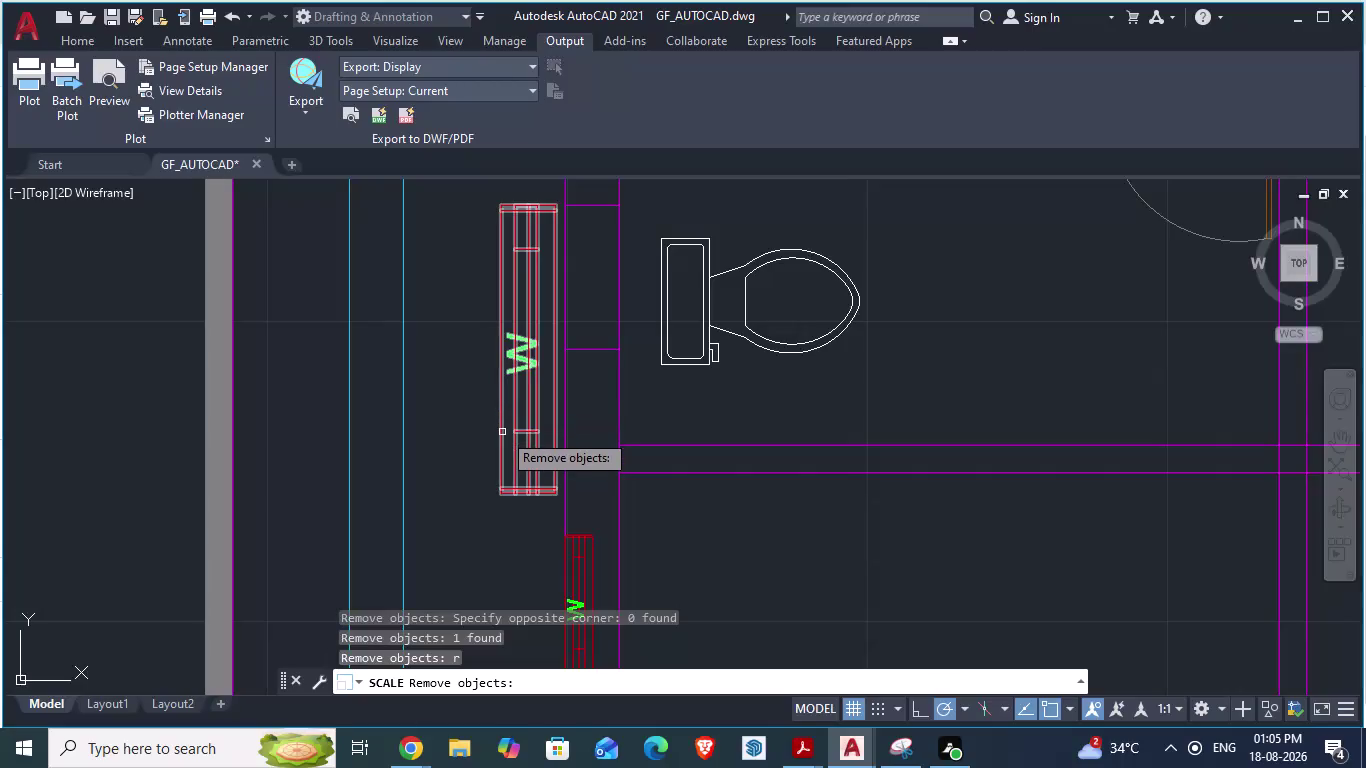
Select the window block and start SCALE, then cancel it.
scroll(down, 3)
scroll(up, 3)
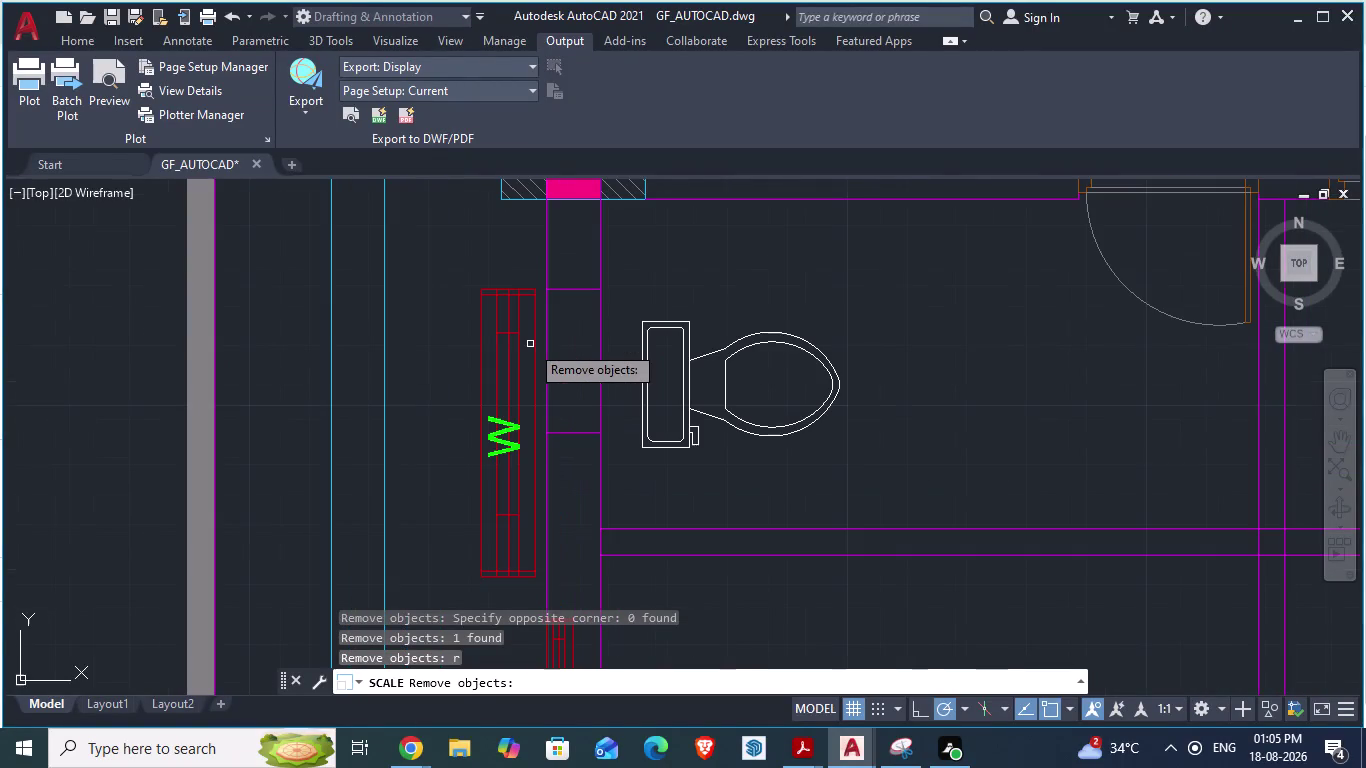
key(Escape)
click(509, 380)
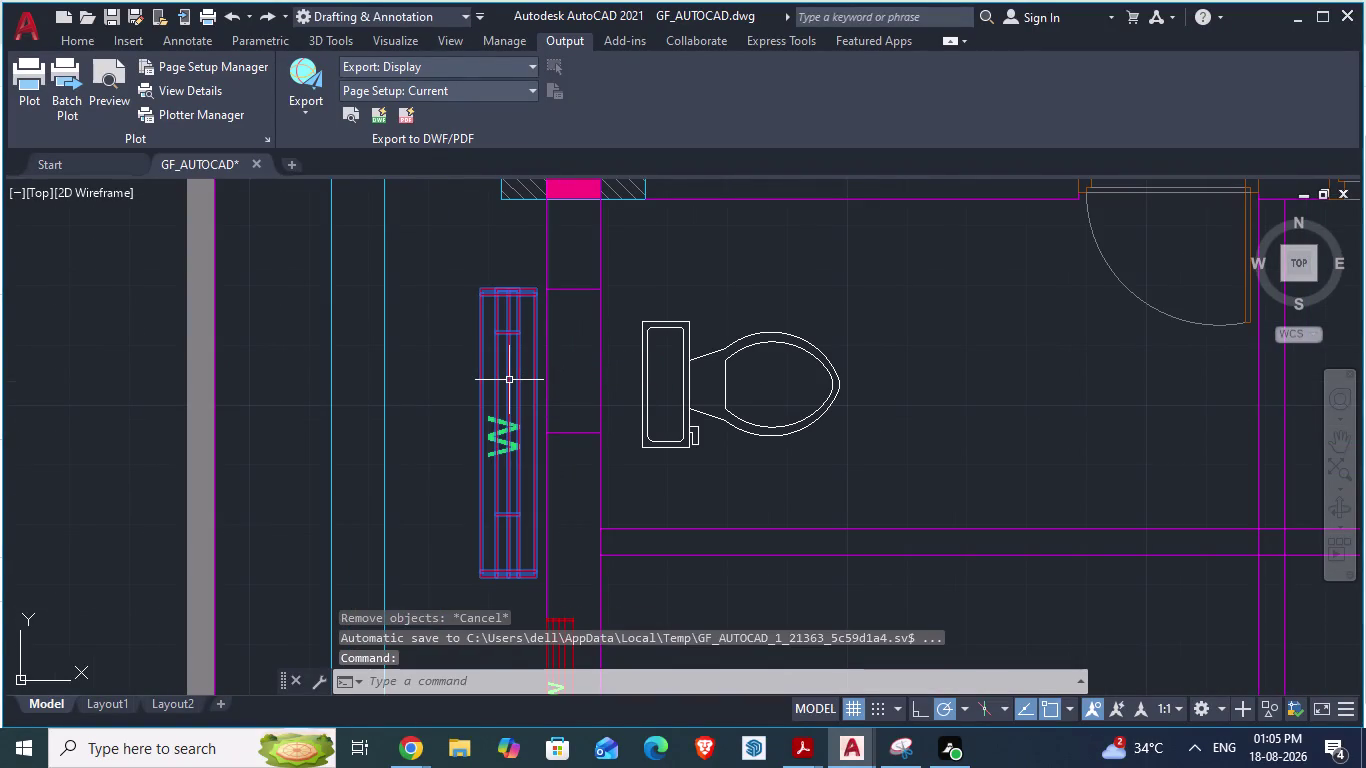
text(sca)
key(Return)
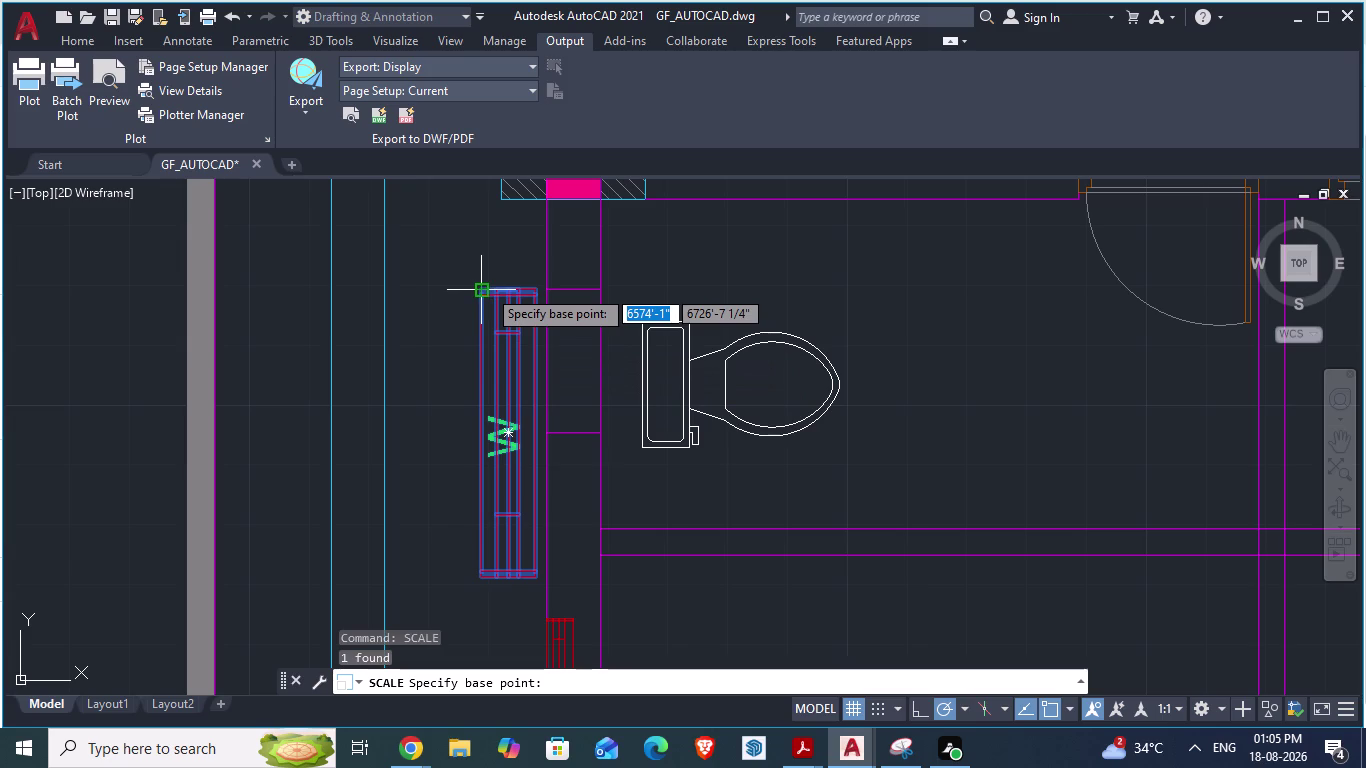
scroll(up, 3)
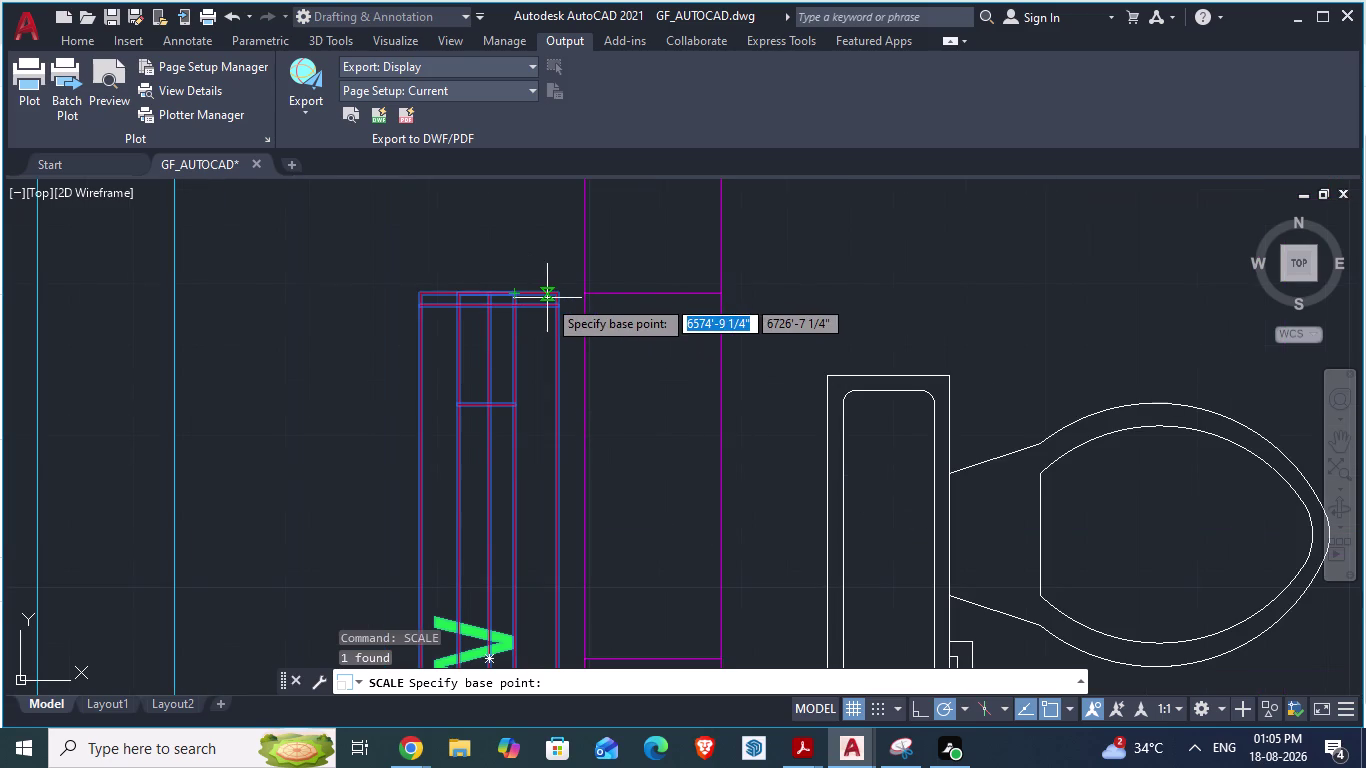
key(Escape)
Start MOVE and select the window block, then cancel the move.
key(m)
key(Return)
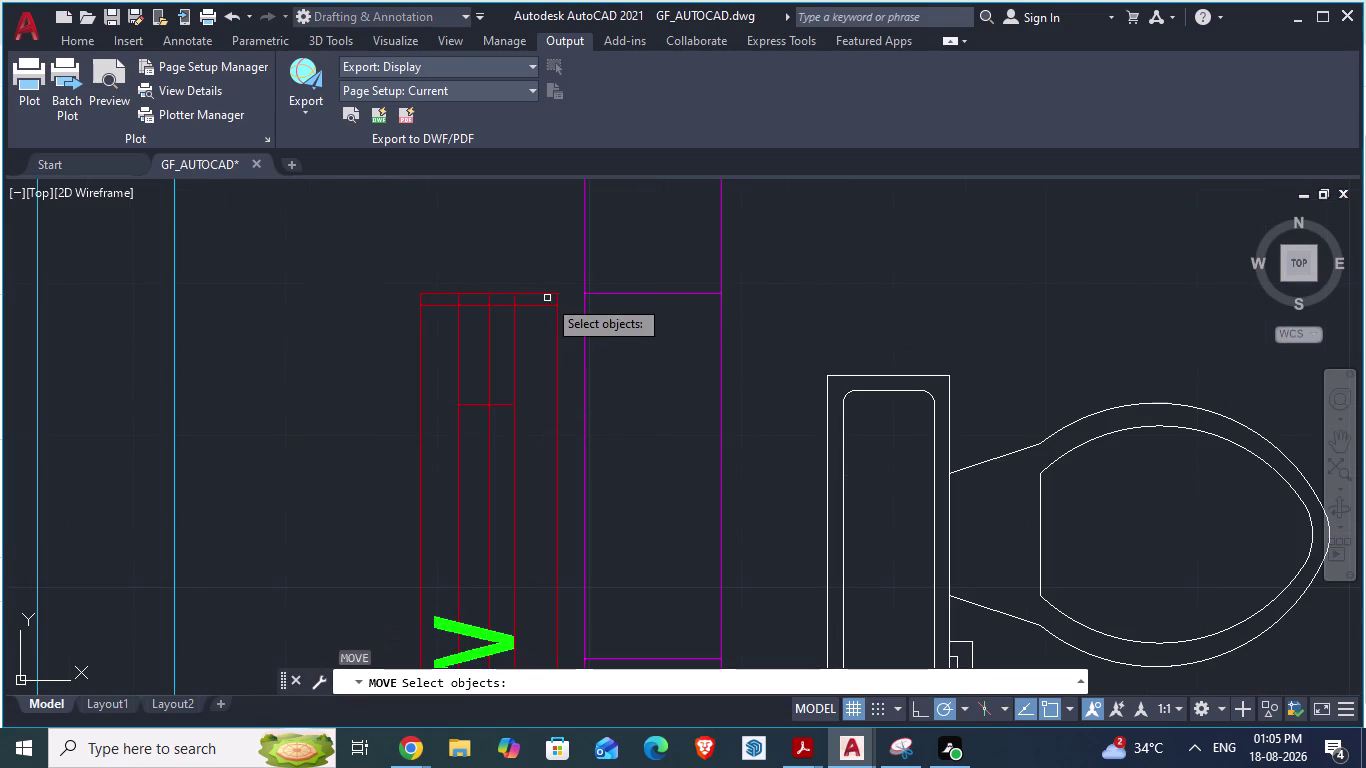
drag(558, 293, 586, 300)
key(Escape)
key(Escape)
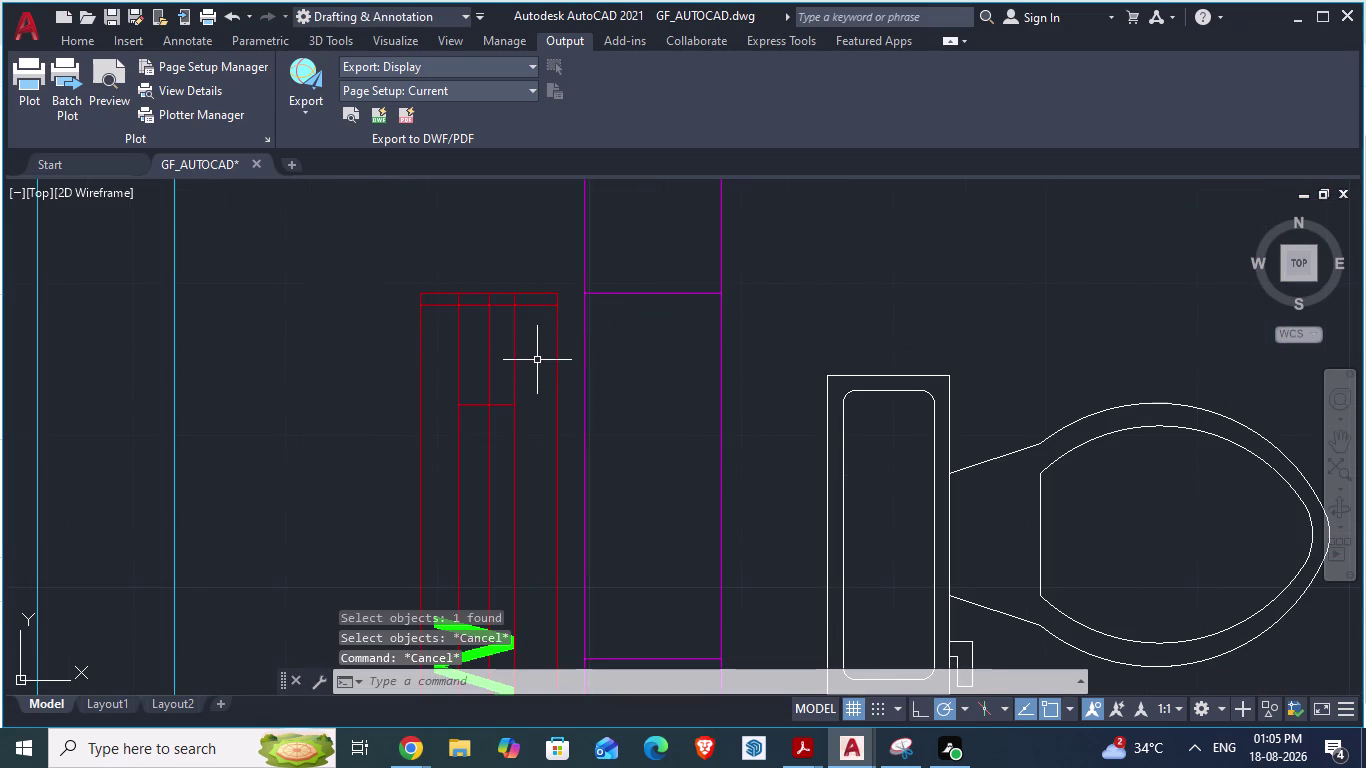
Window-select the window block and move it from its top corner along the wall.
key(m)
key(Return)
click(471, 298)
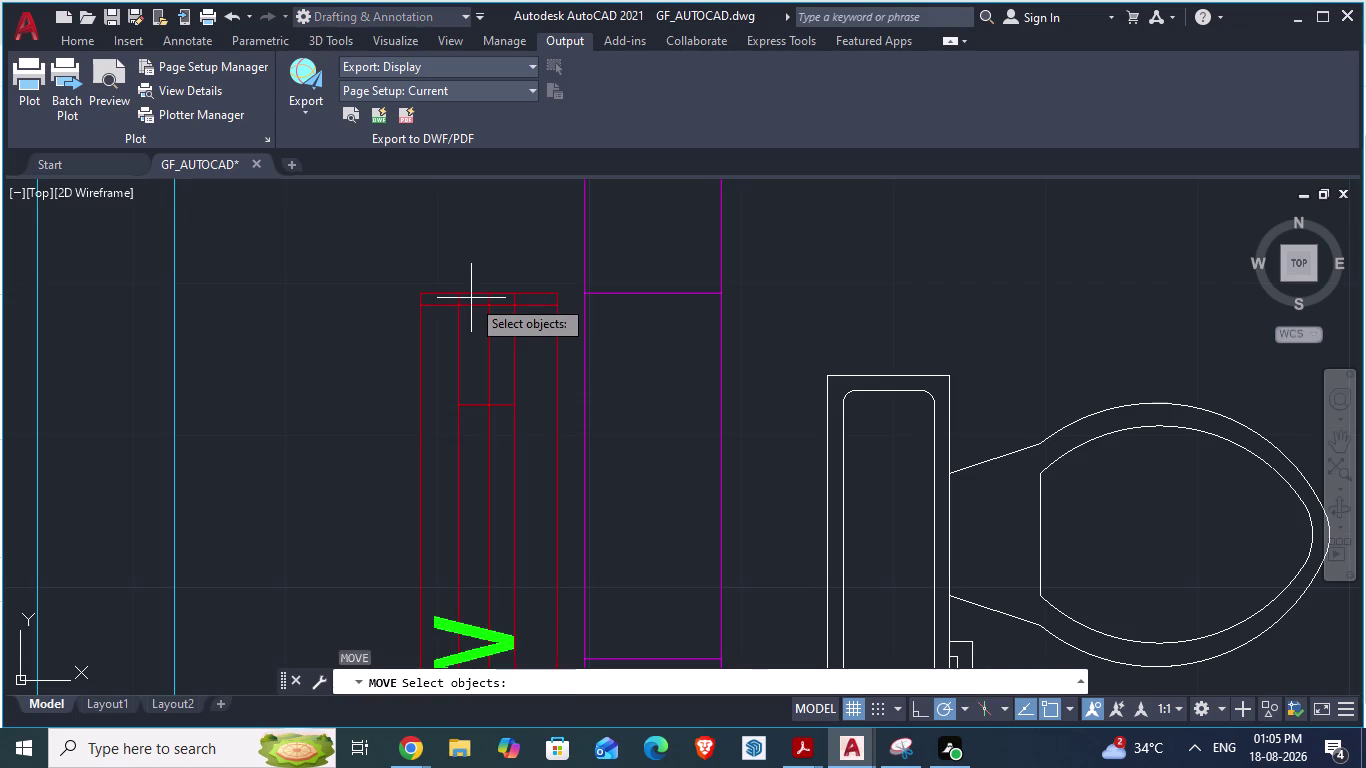
click(446, 292)
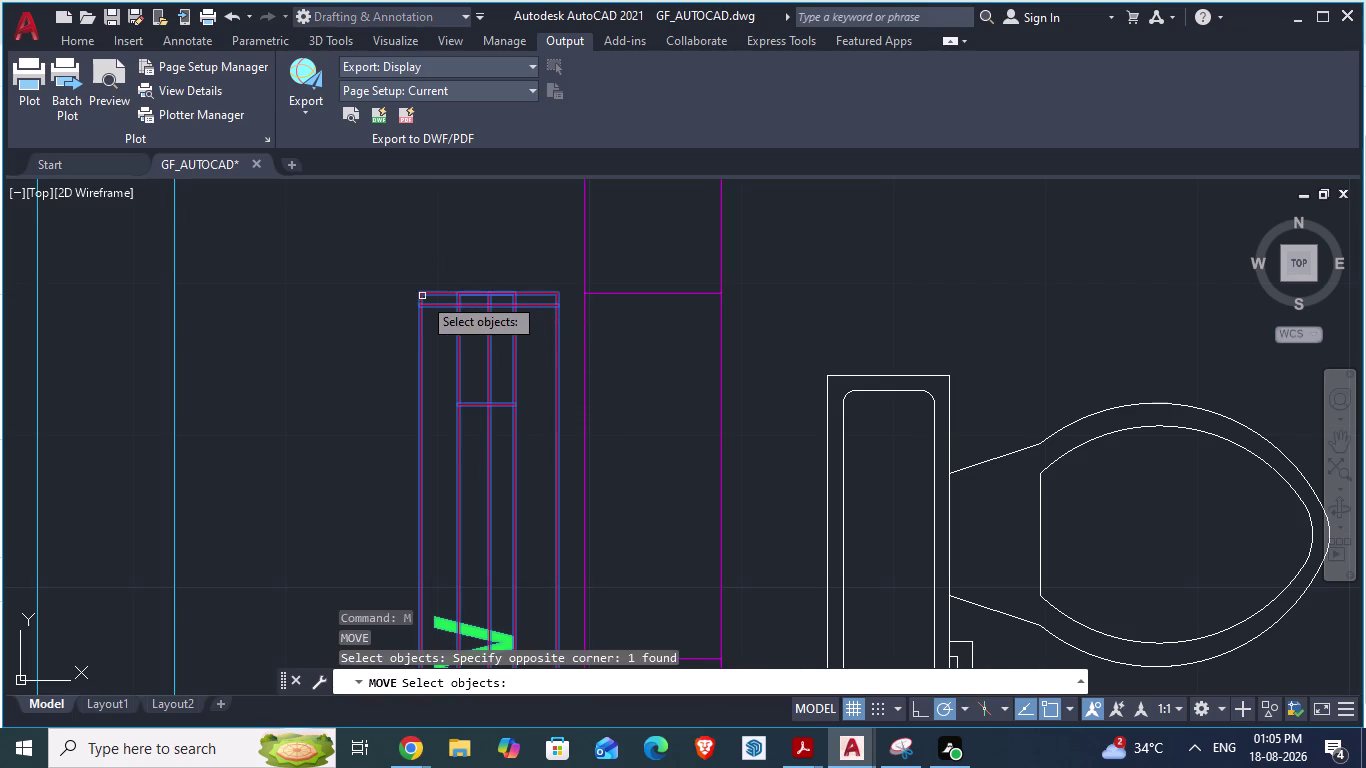
key(Return)
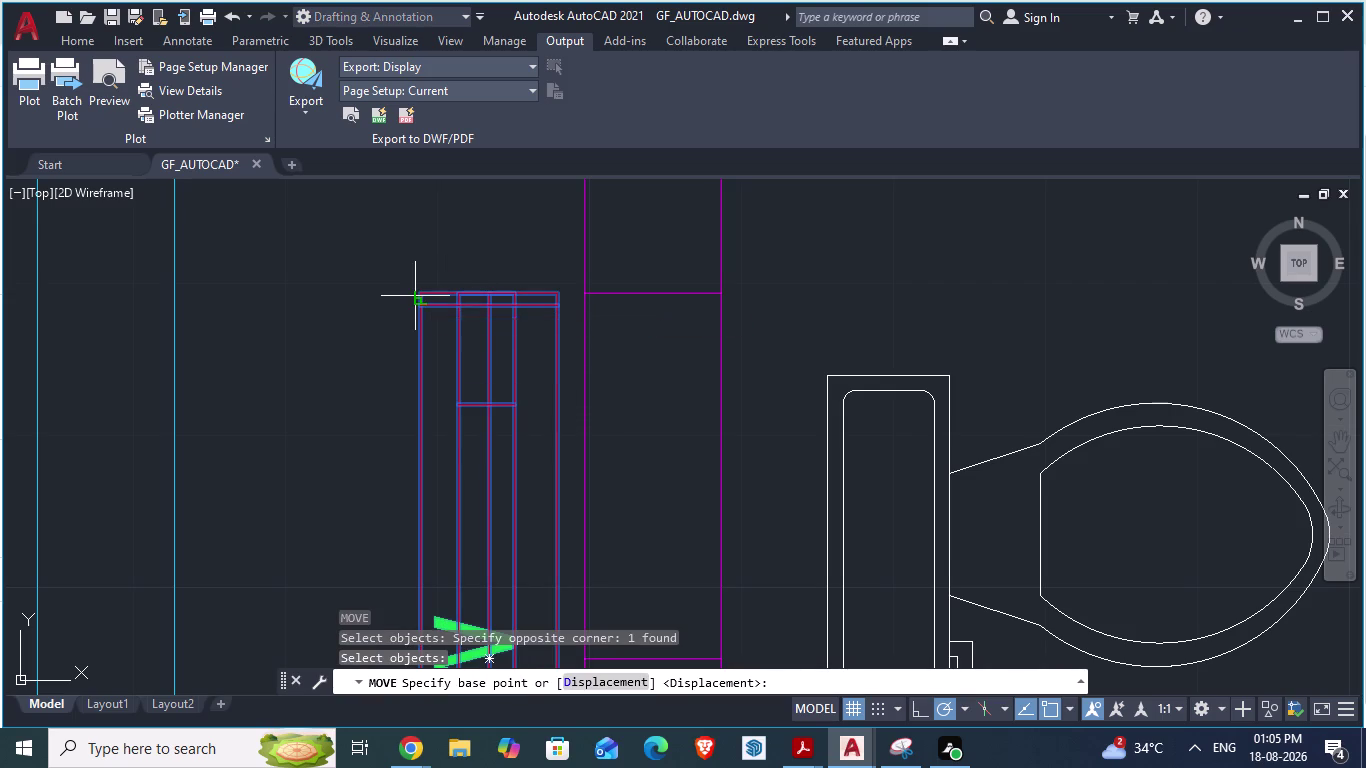
drag(415, 296, 584, 297)
drag(559, 294, 582, 299)
click(582, 299)
scroll(down, 3)
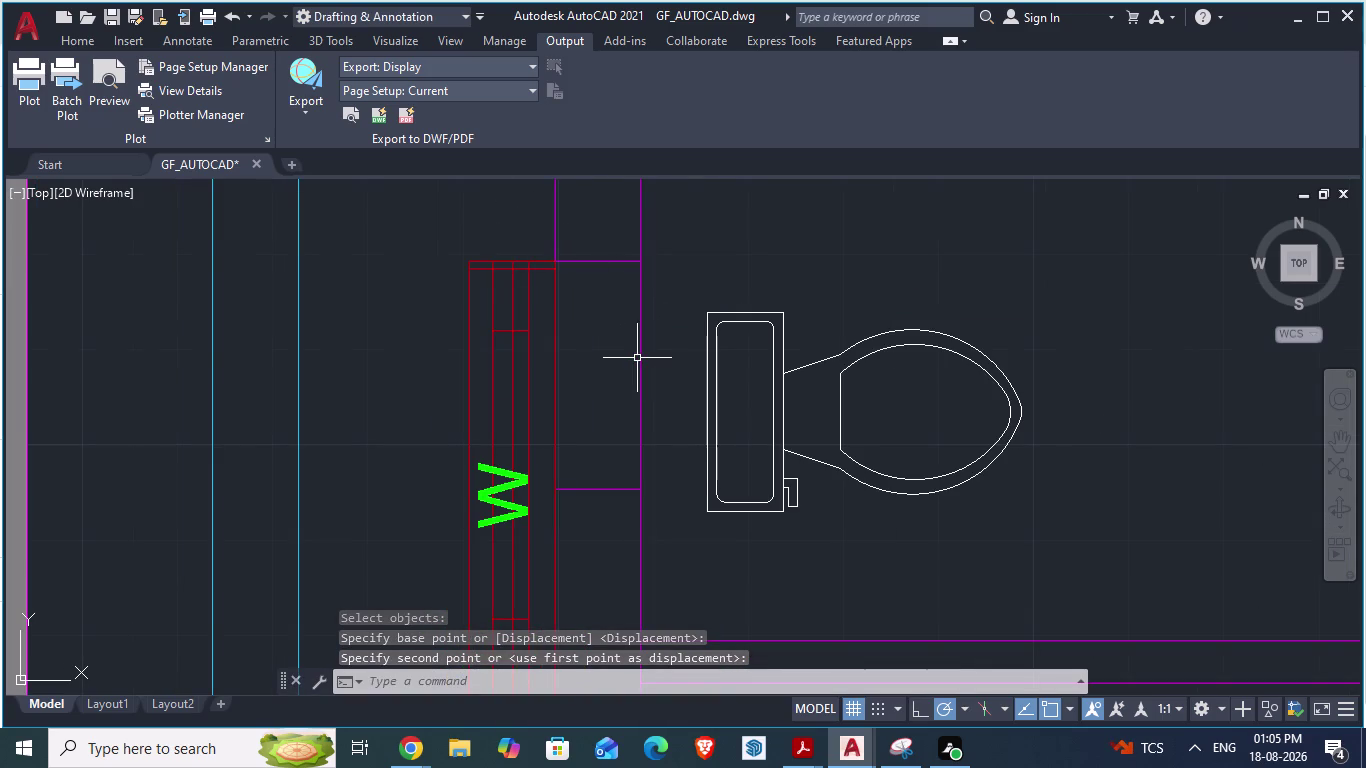
Move the window block again from its top corner along the wall, then reselect it.
click(494, 264)
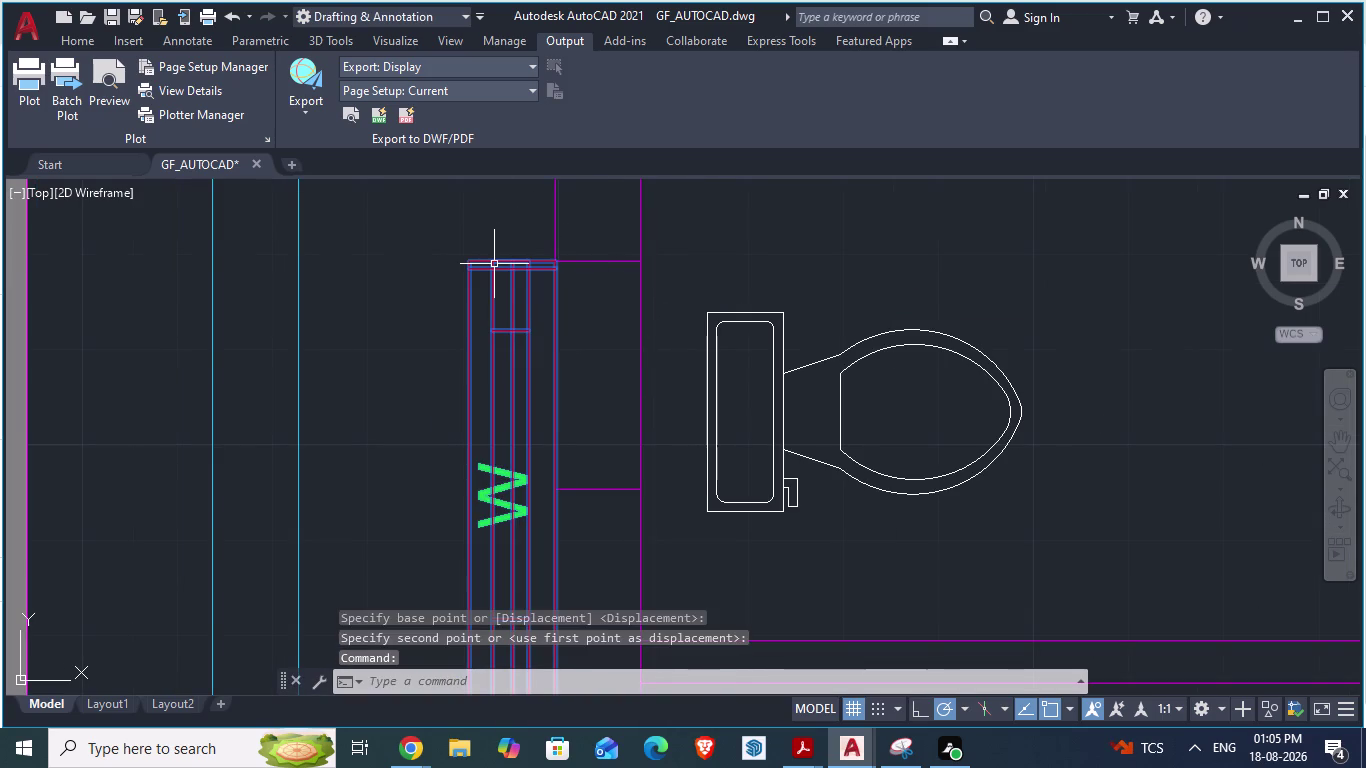
key(m)
key(Return)
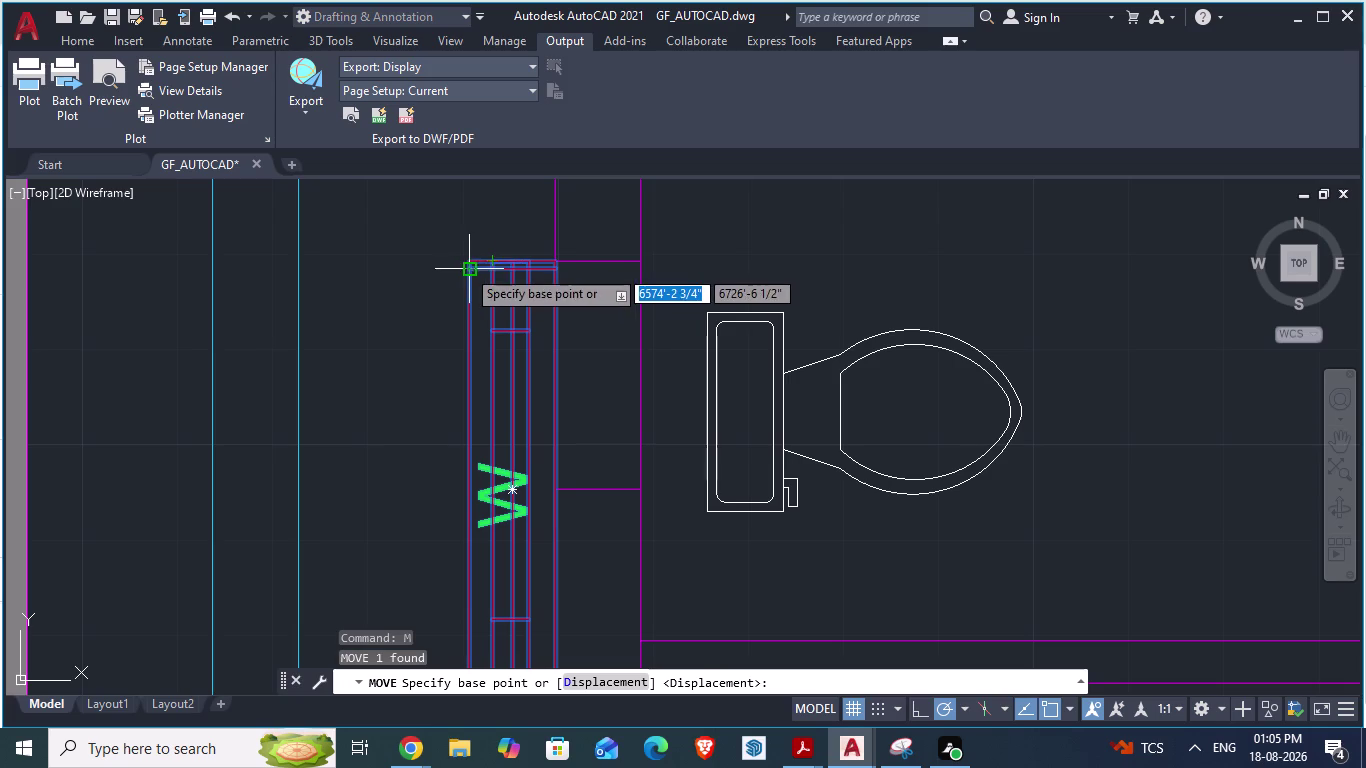
drag(466, 264, 453, 266)
click(453, 266)
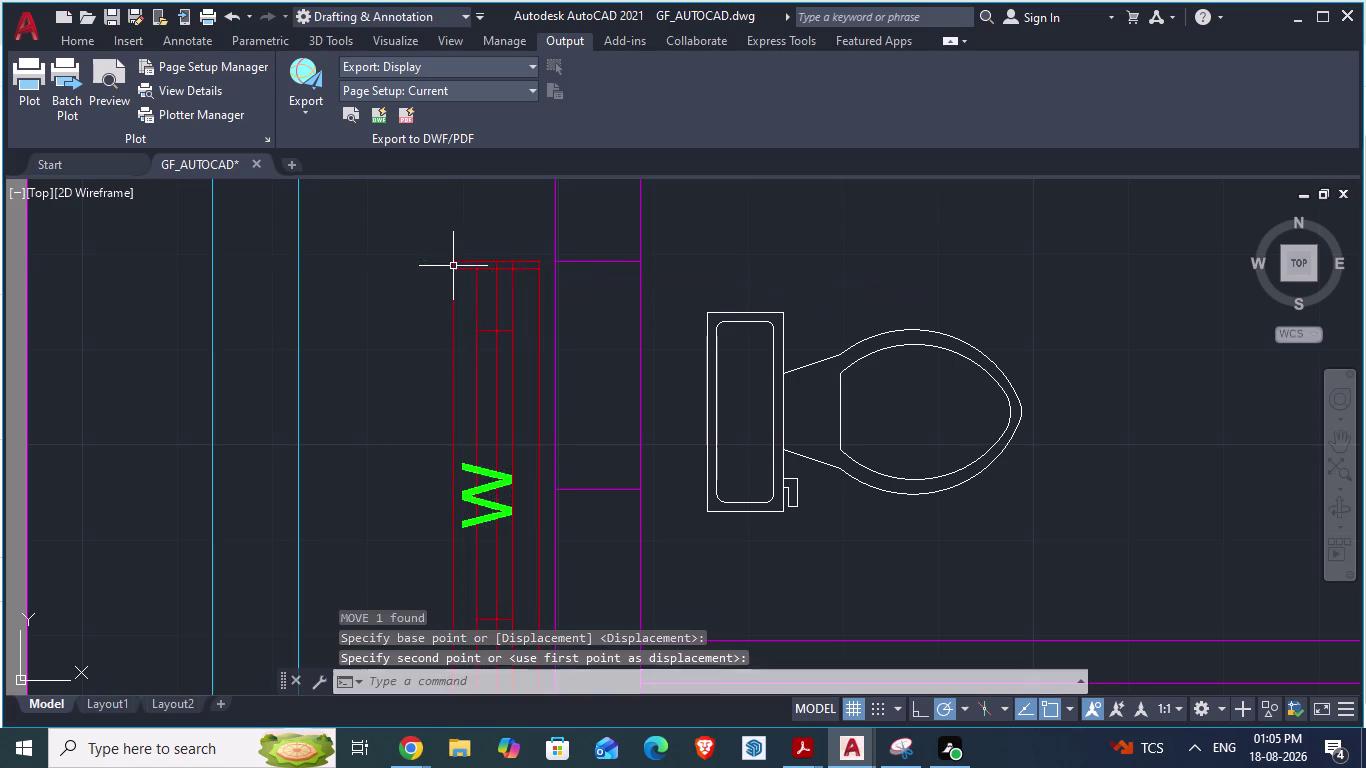
scroll(up, 3)
scroll(down, 3)
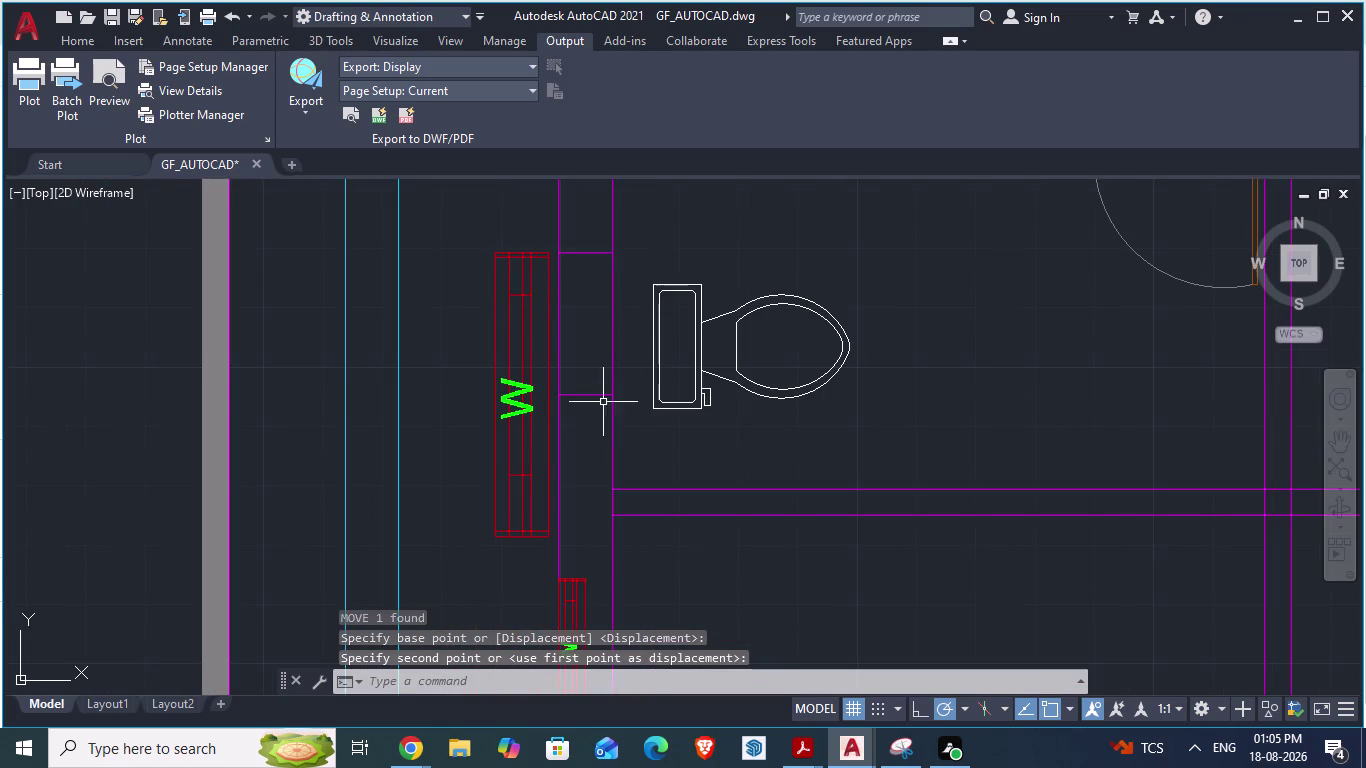
click(508, 346)
Scale the selected window block by reference, picking two points and entering 2' as the new length.
text(sc)
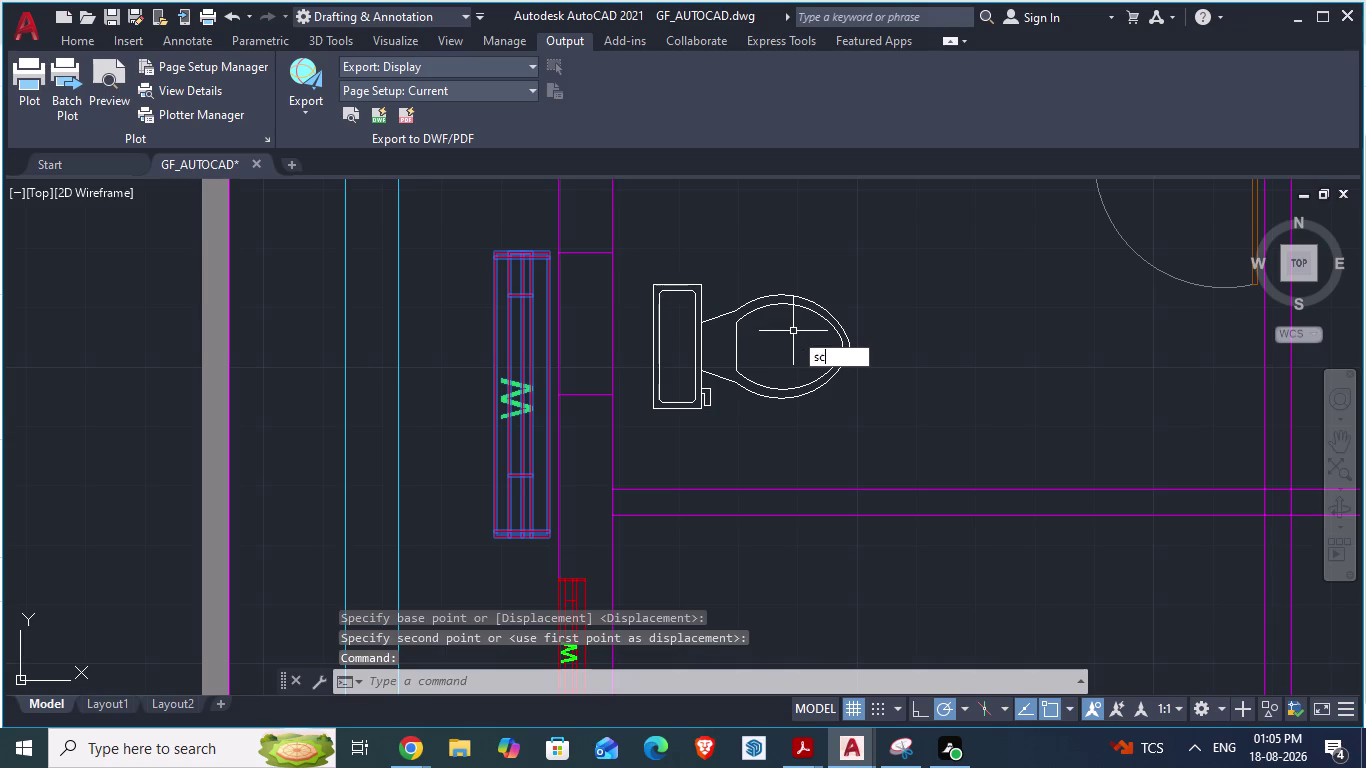
text(al)
key(Return)
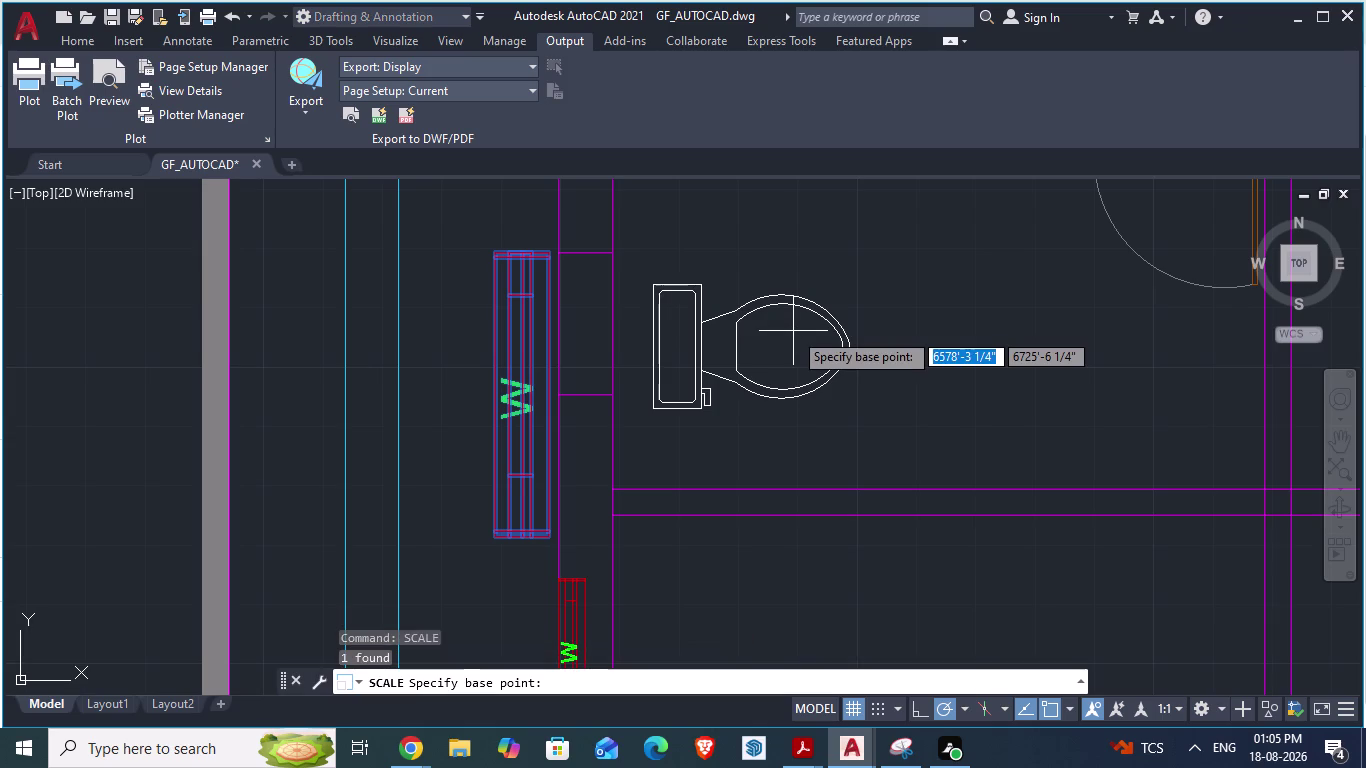
scroll(up, 3)
click(545, 247)
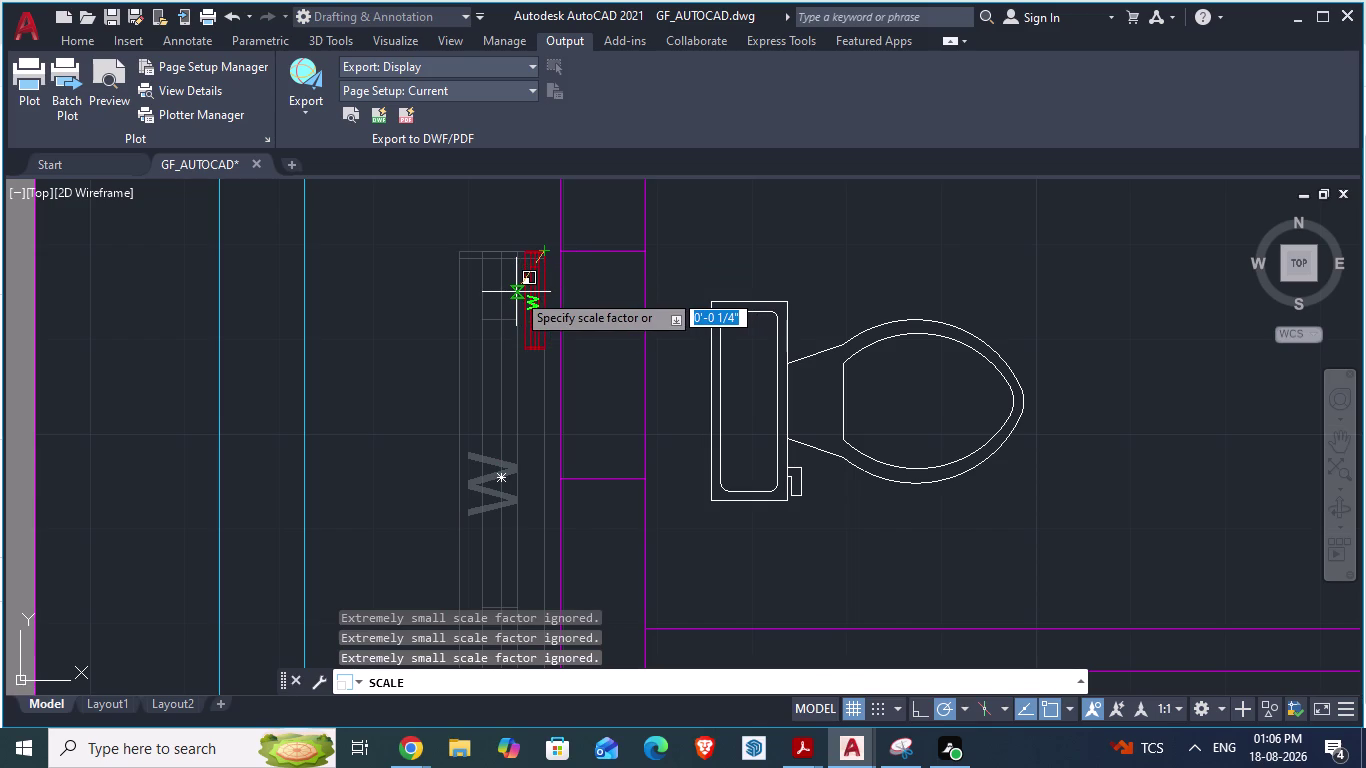
key(r)
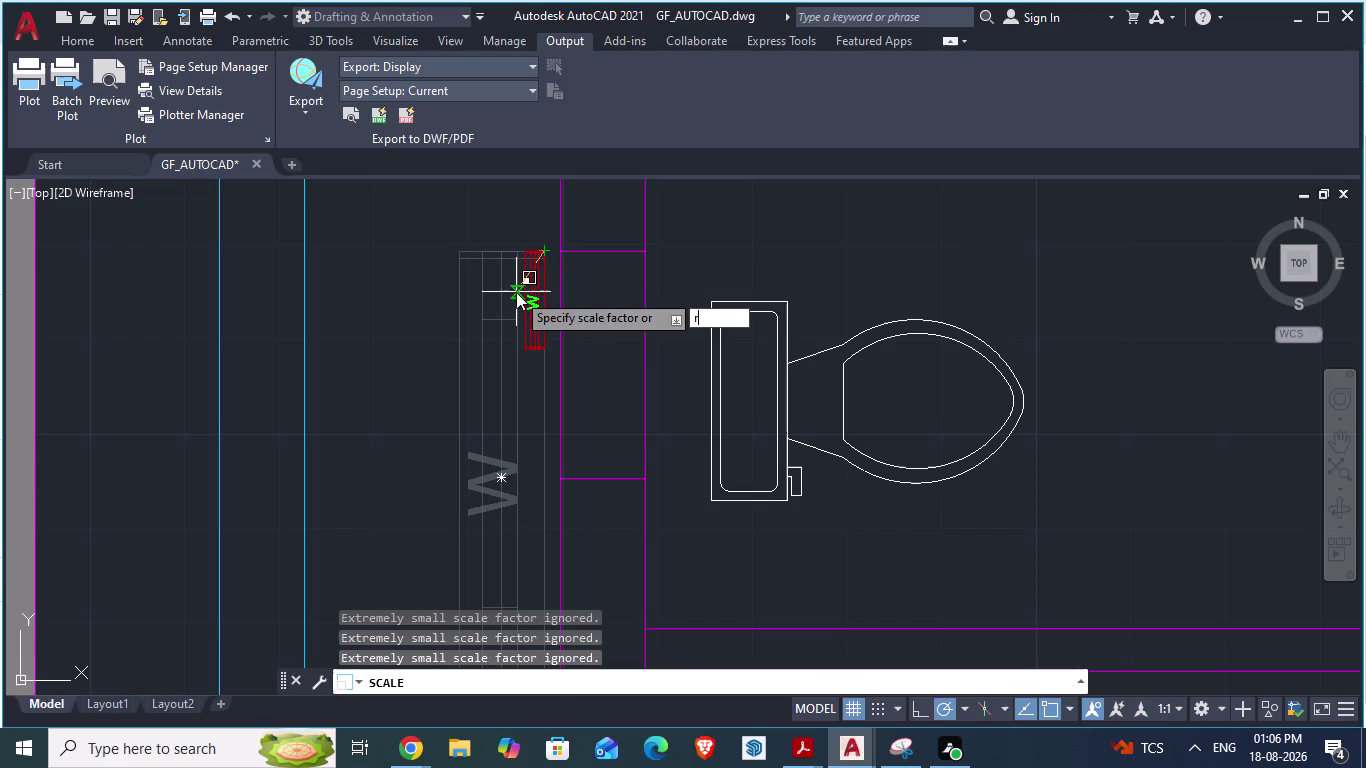
key(Return)
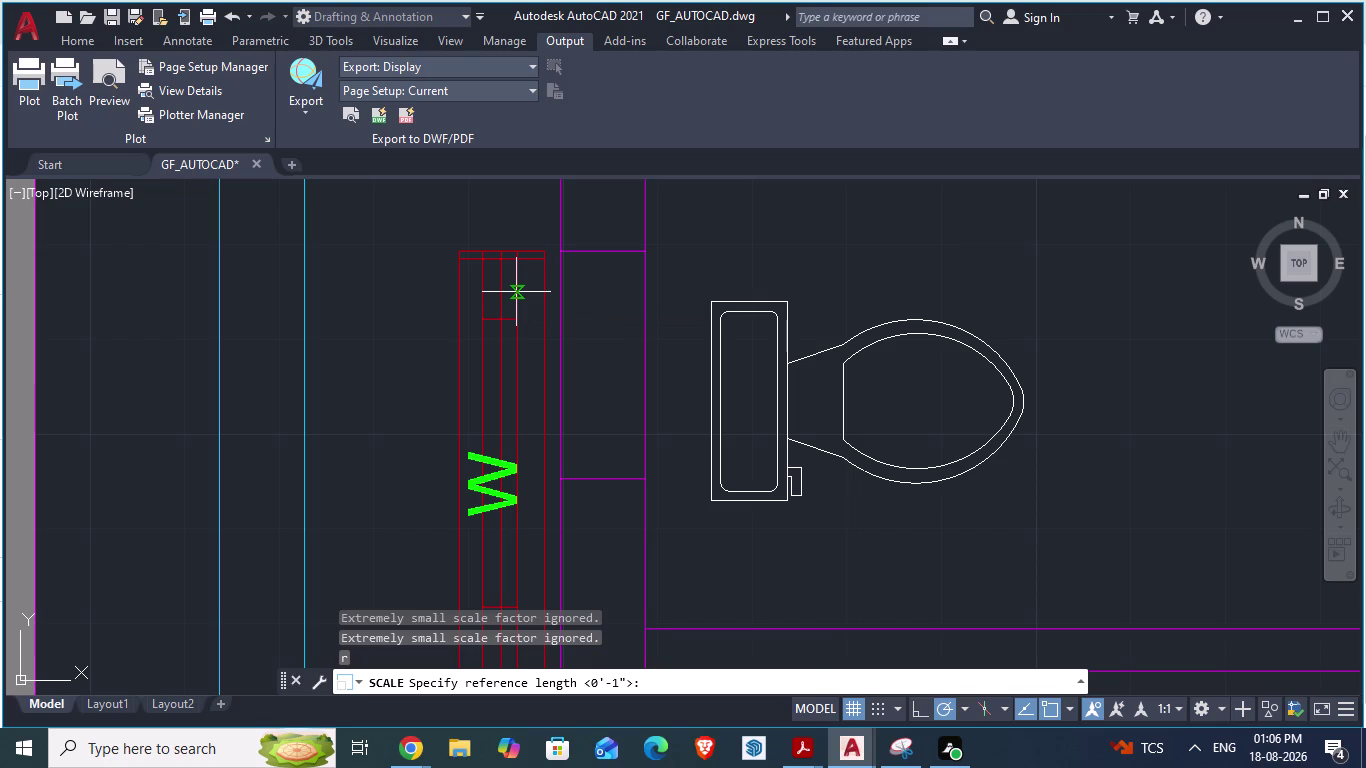
click(560, 258)
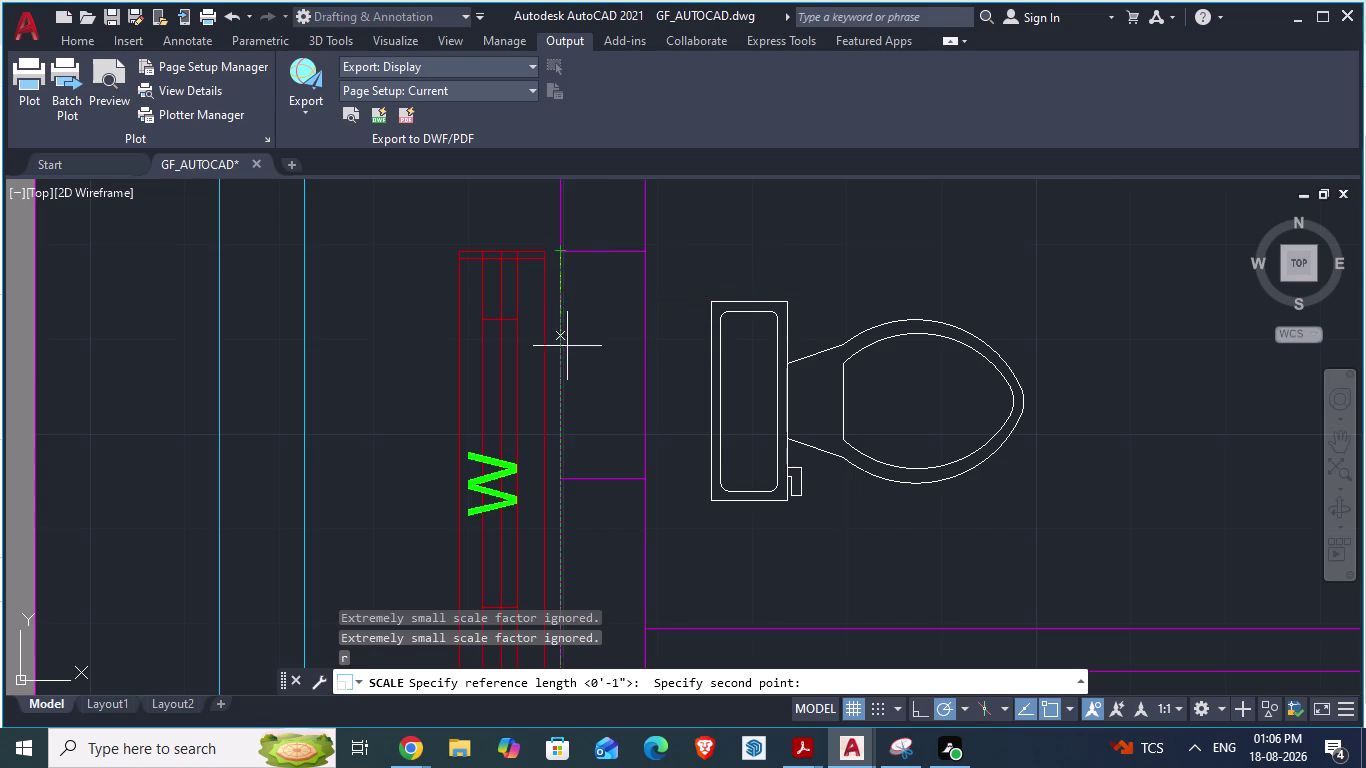
click(562, 477)
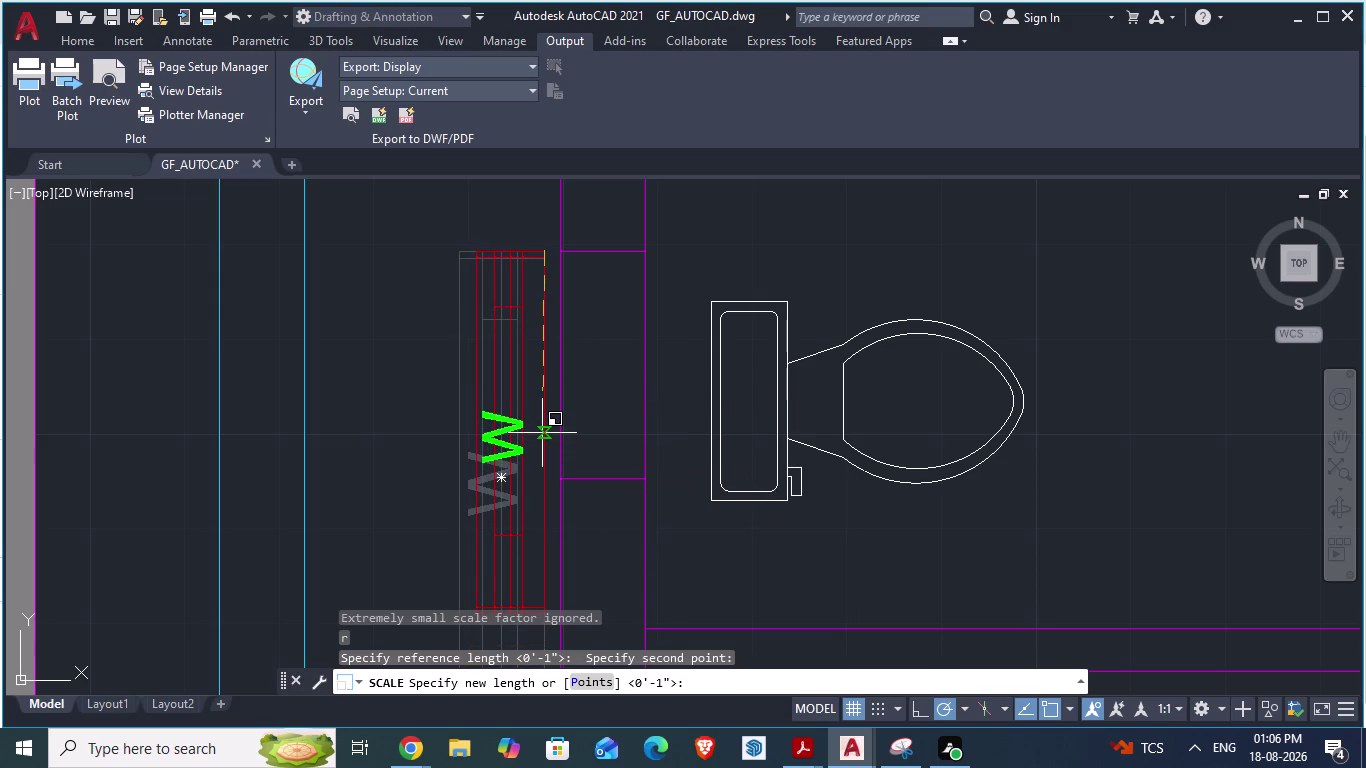
text(2')
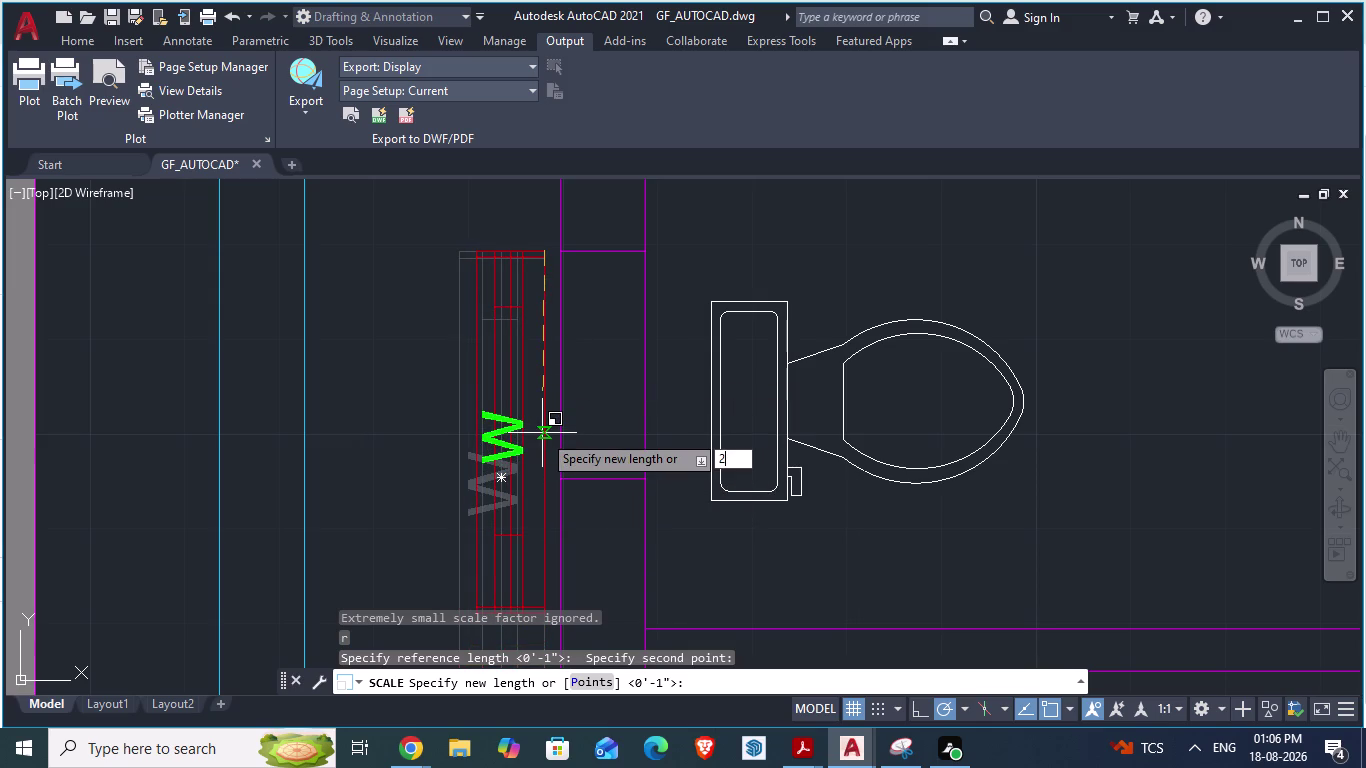
key(Return)
scroll(down, 3)
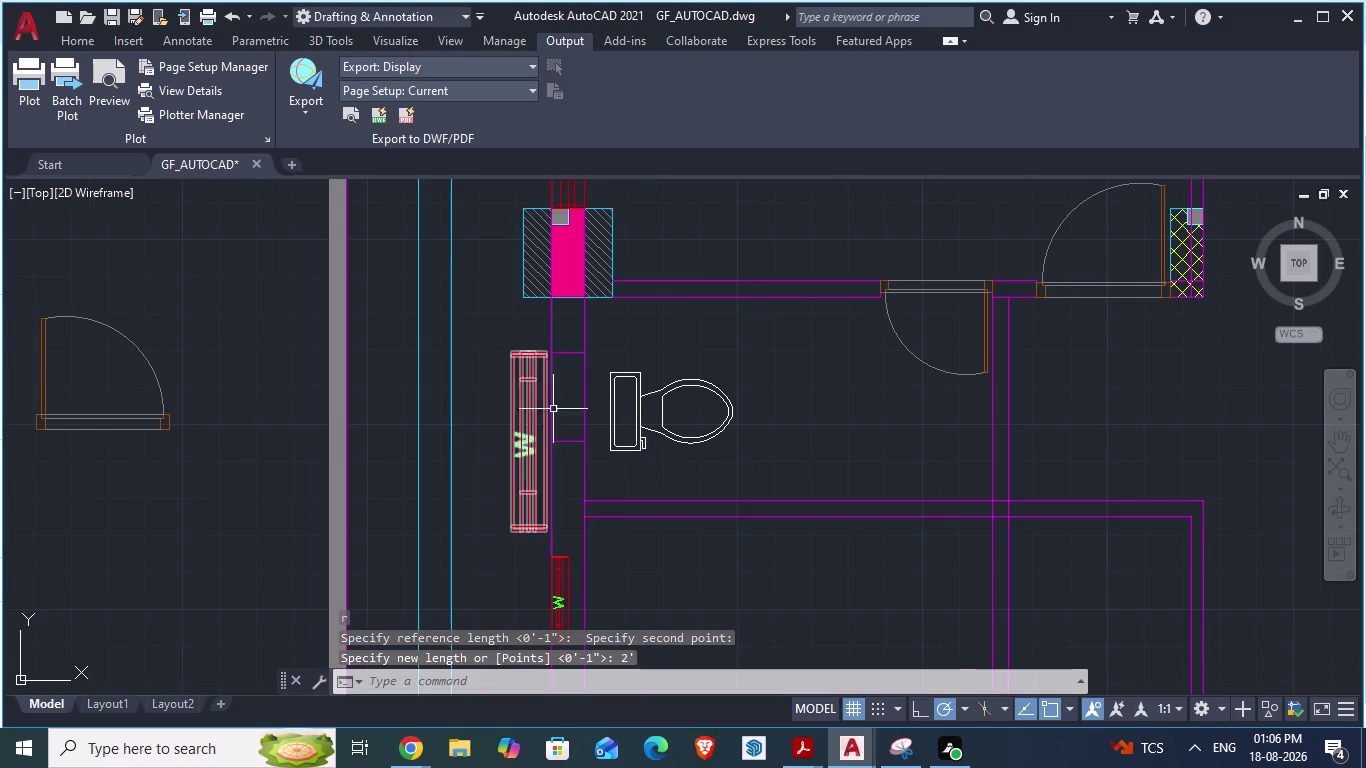
scroll(up, 3)
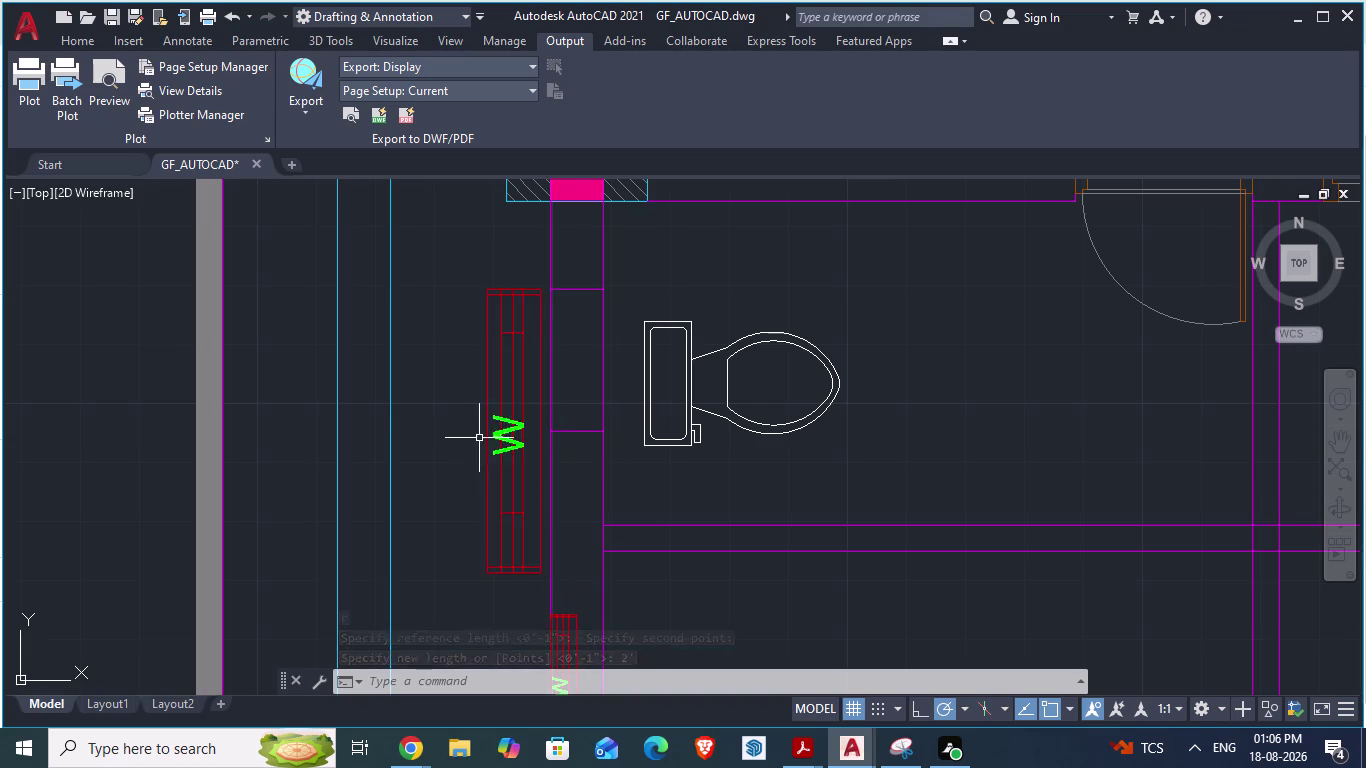
text(da)
key(Return)
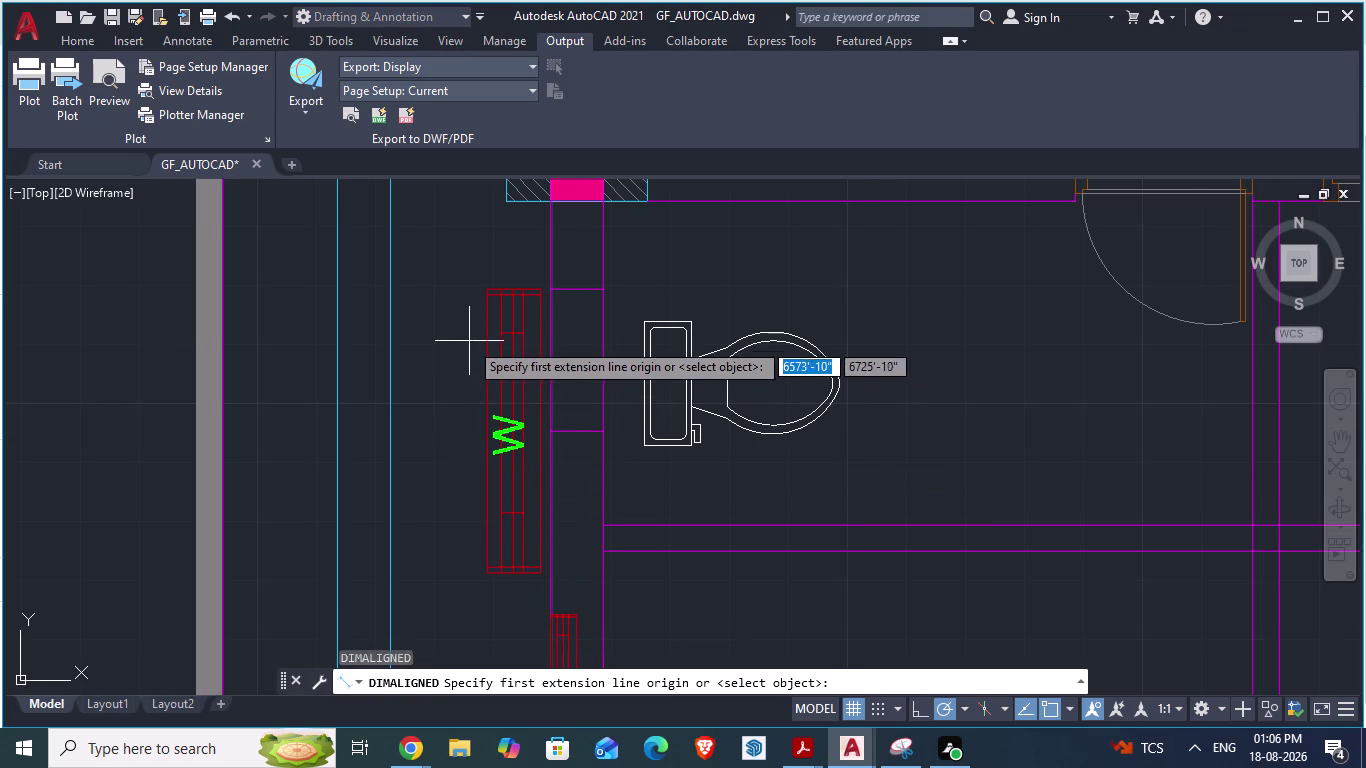
click(488, 290)
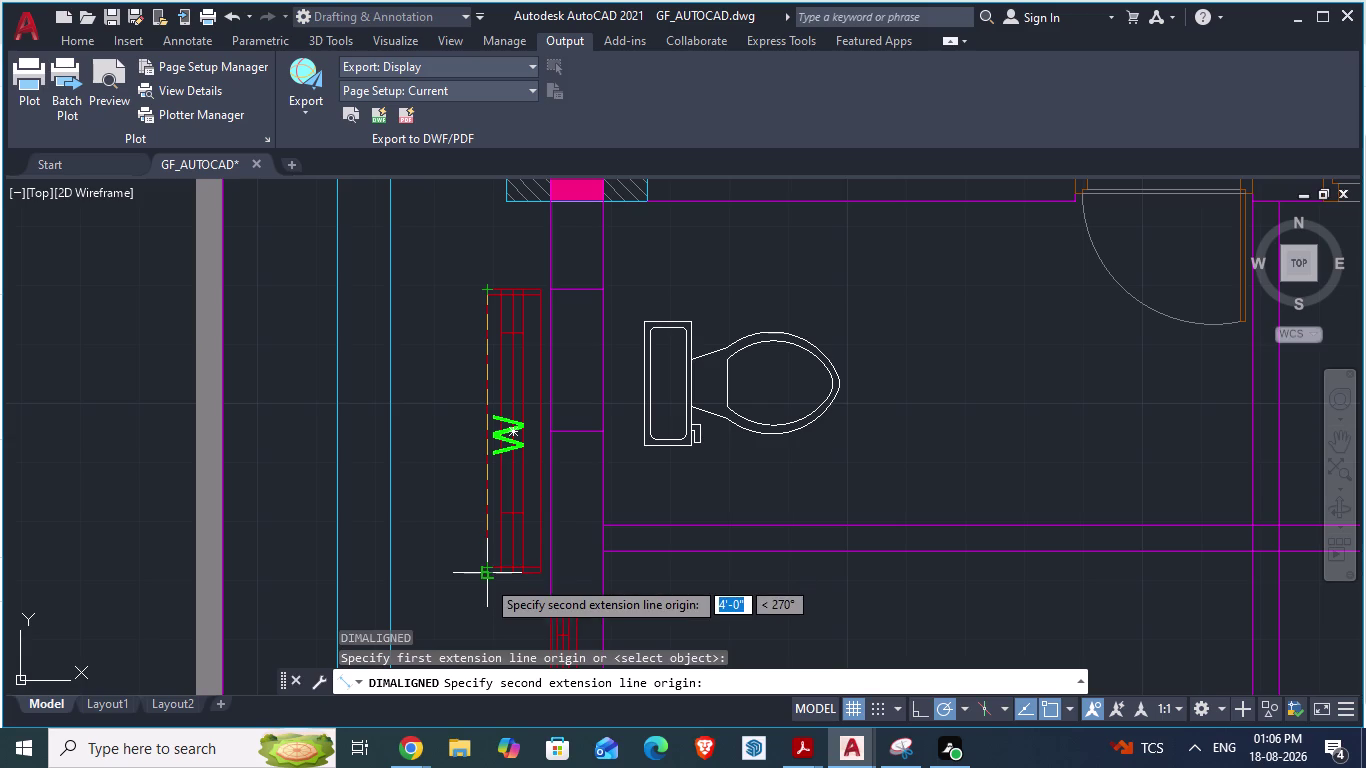
key(Escape)
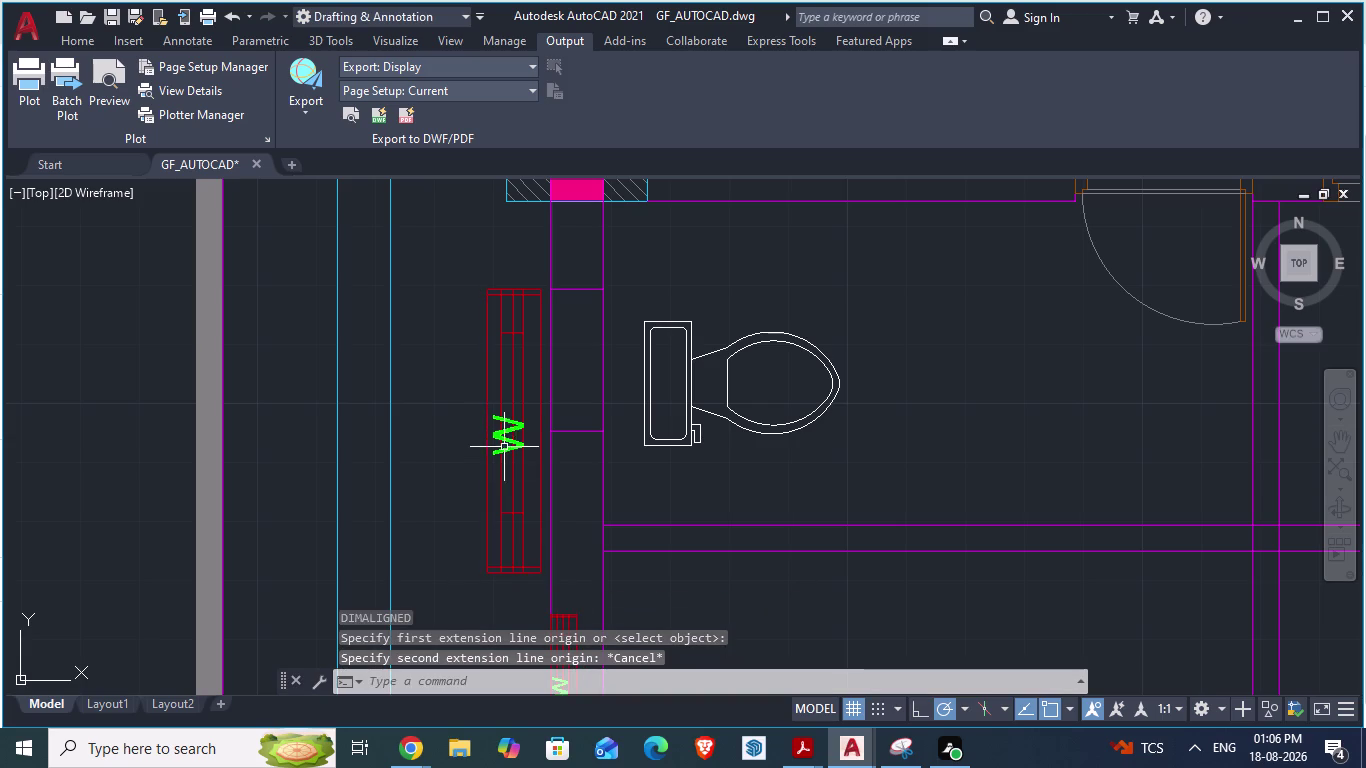
click(504, 444)
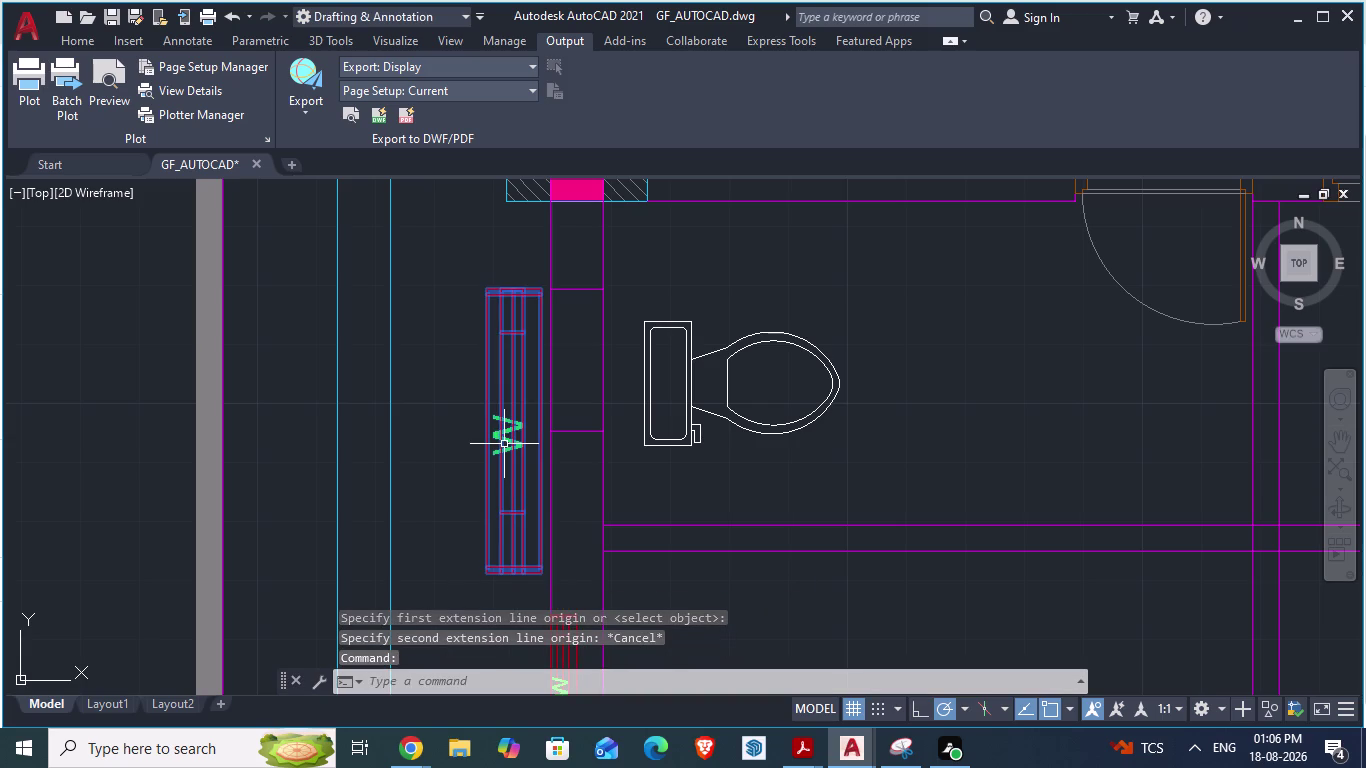
scroll(up, 3)
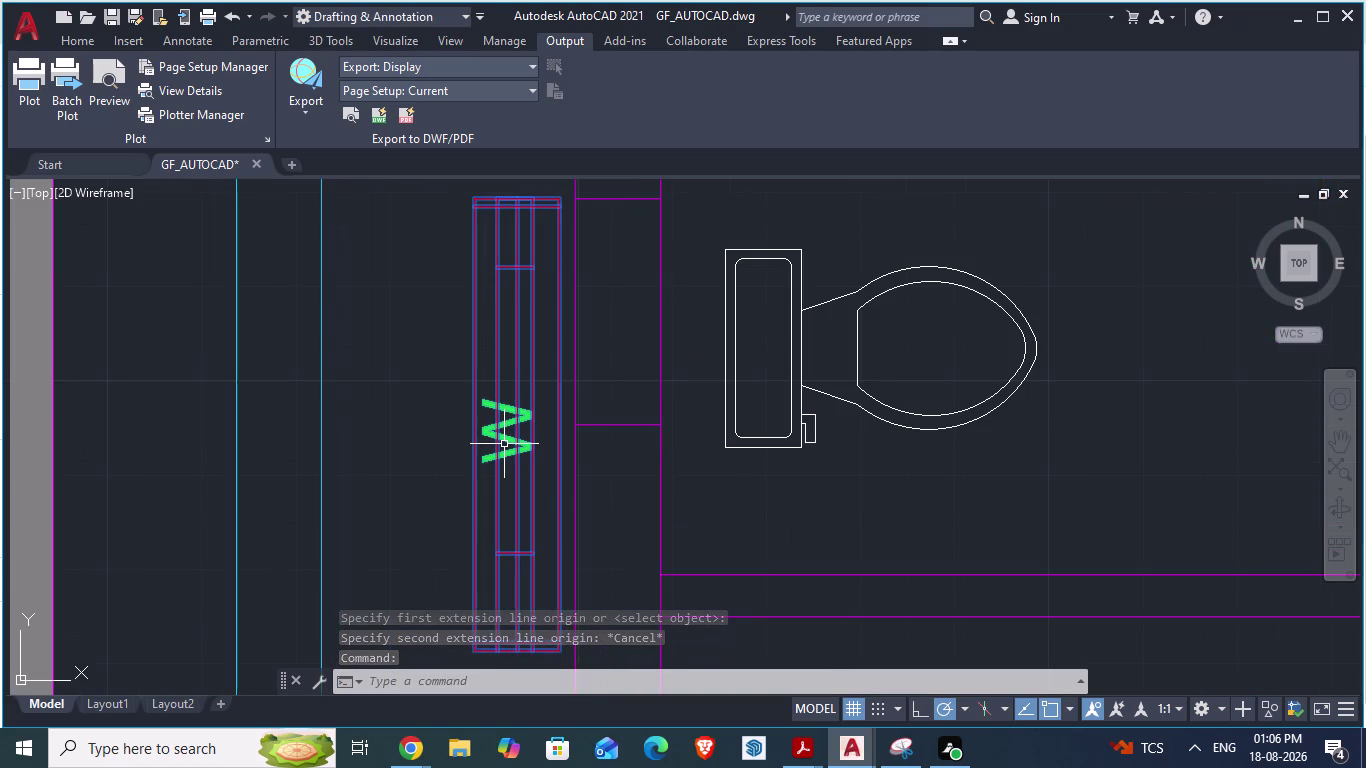
text(s)
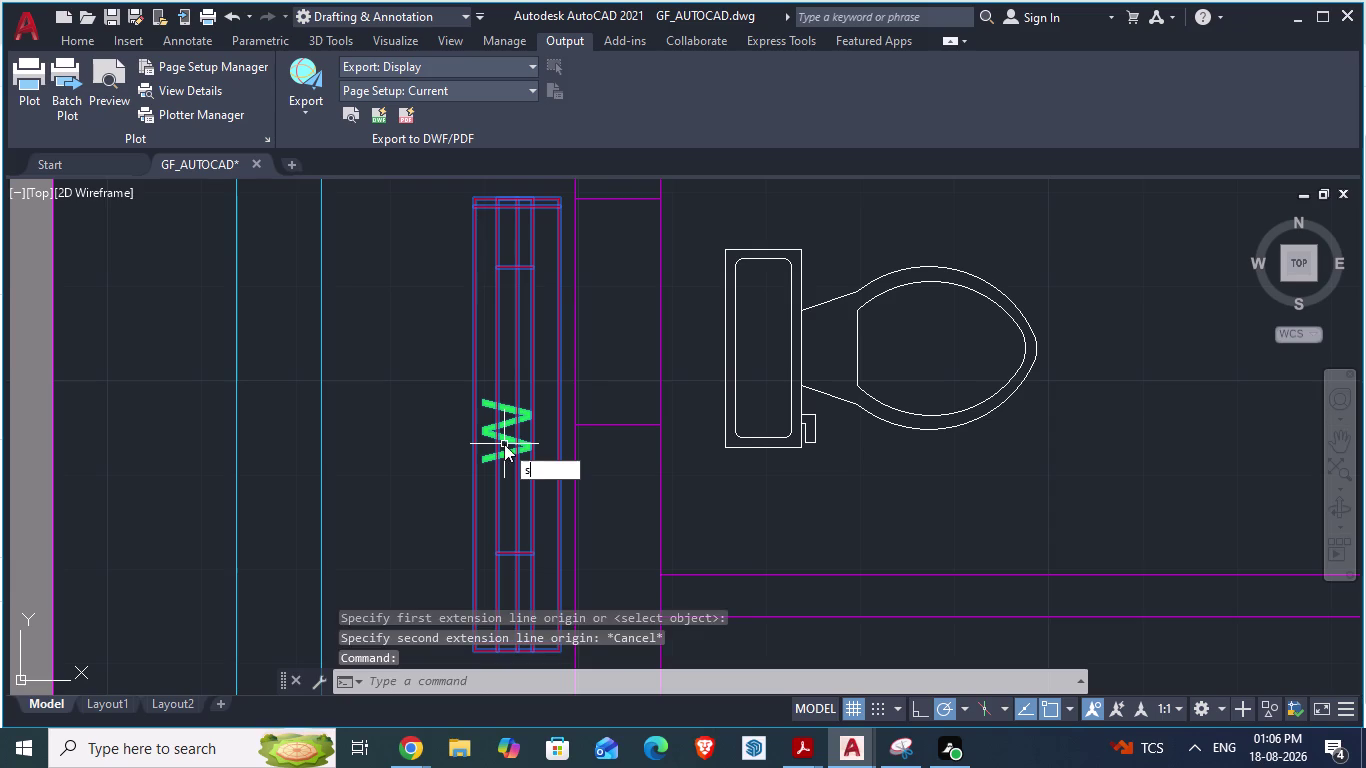
text(cal)
key(Return)
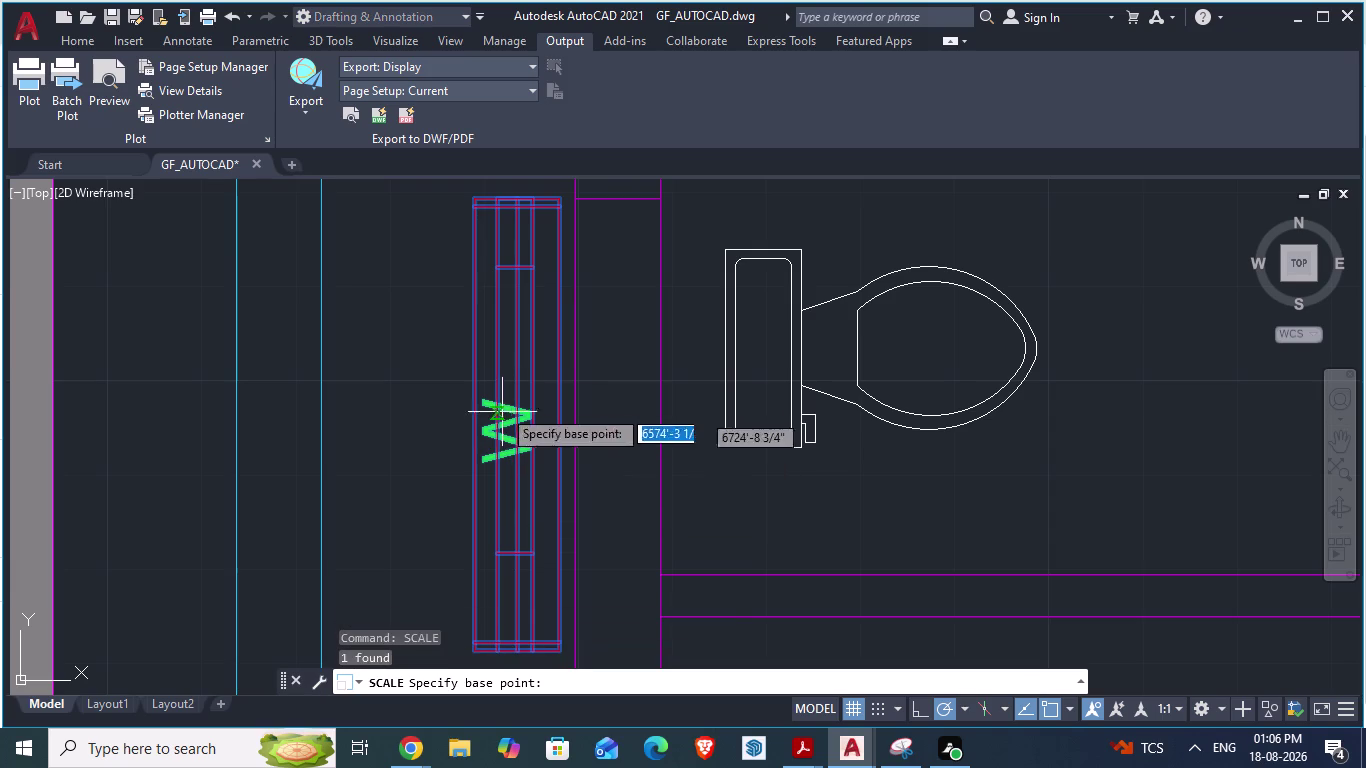
click(556, 196)
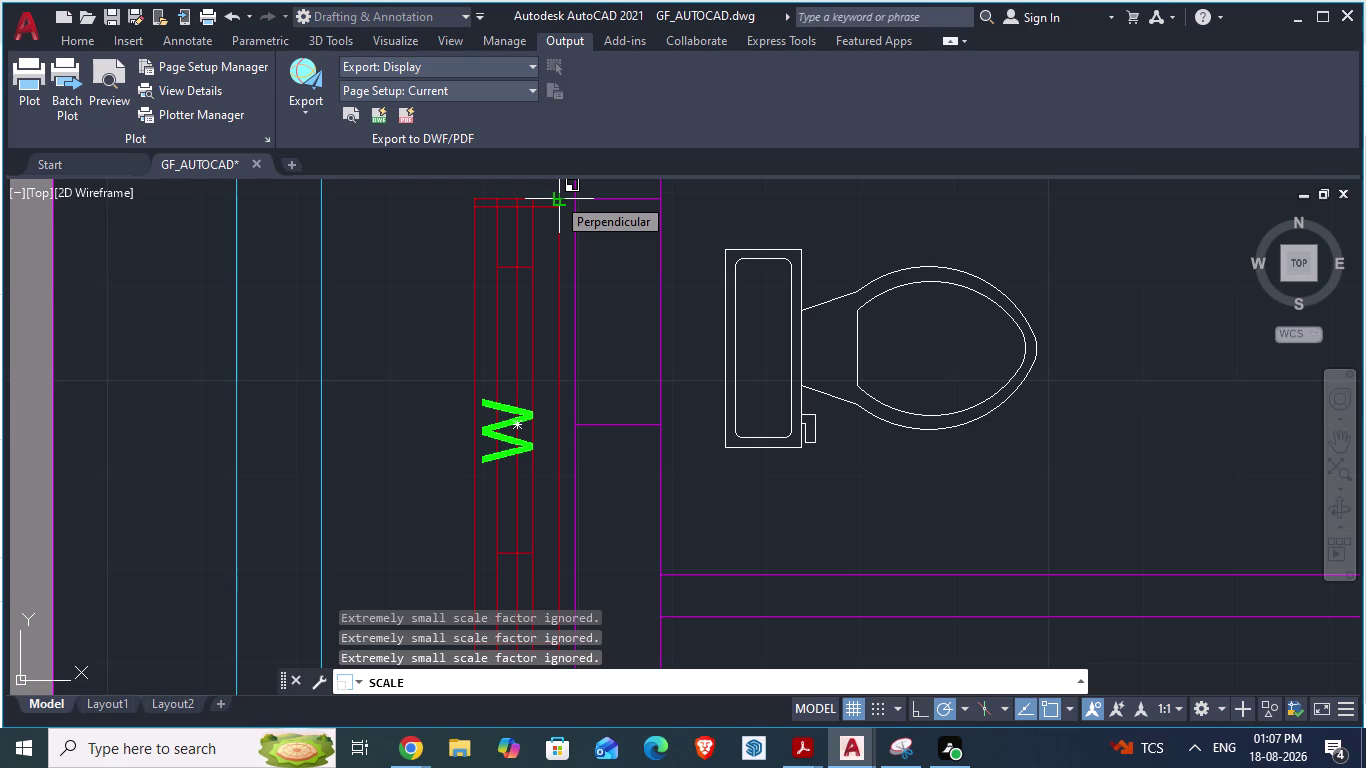
key(Return)
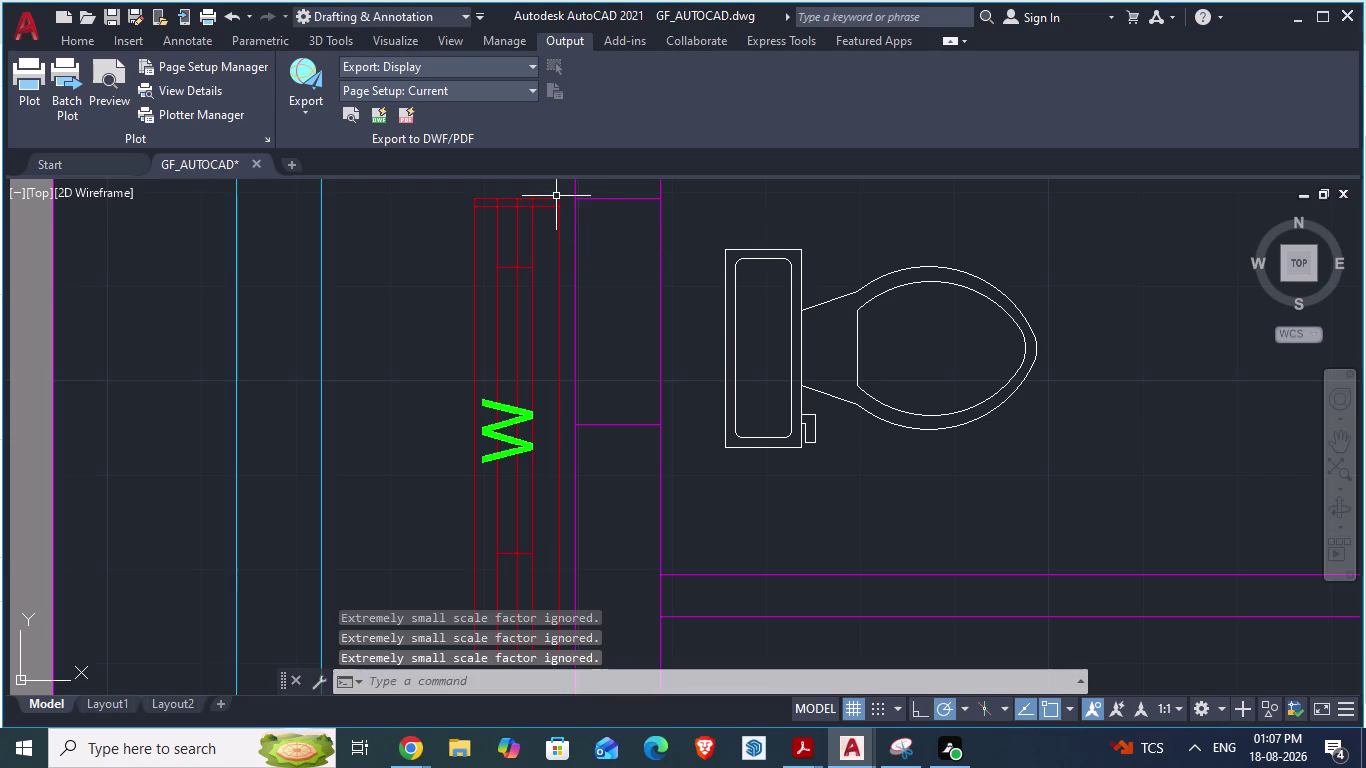
click(559, 199)
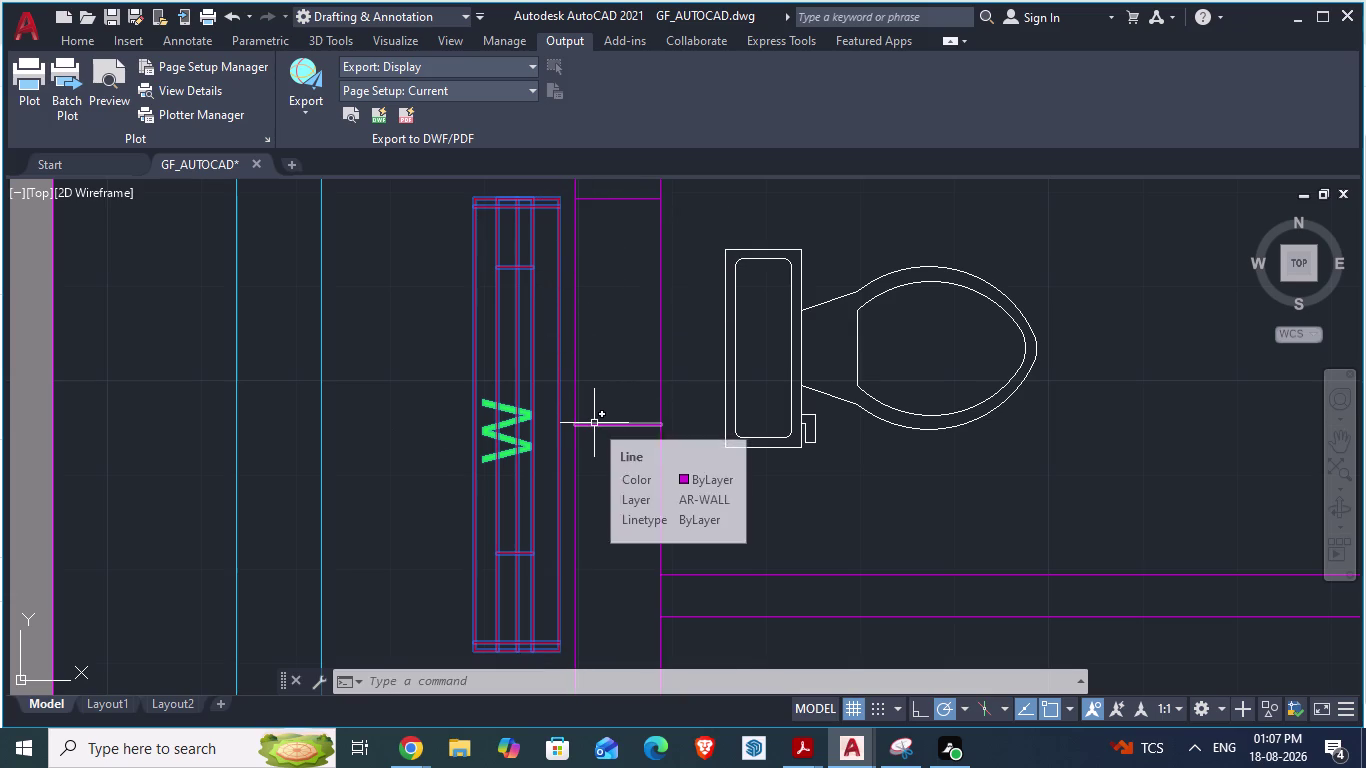
key(Escape)
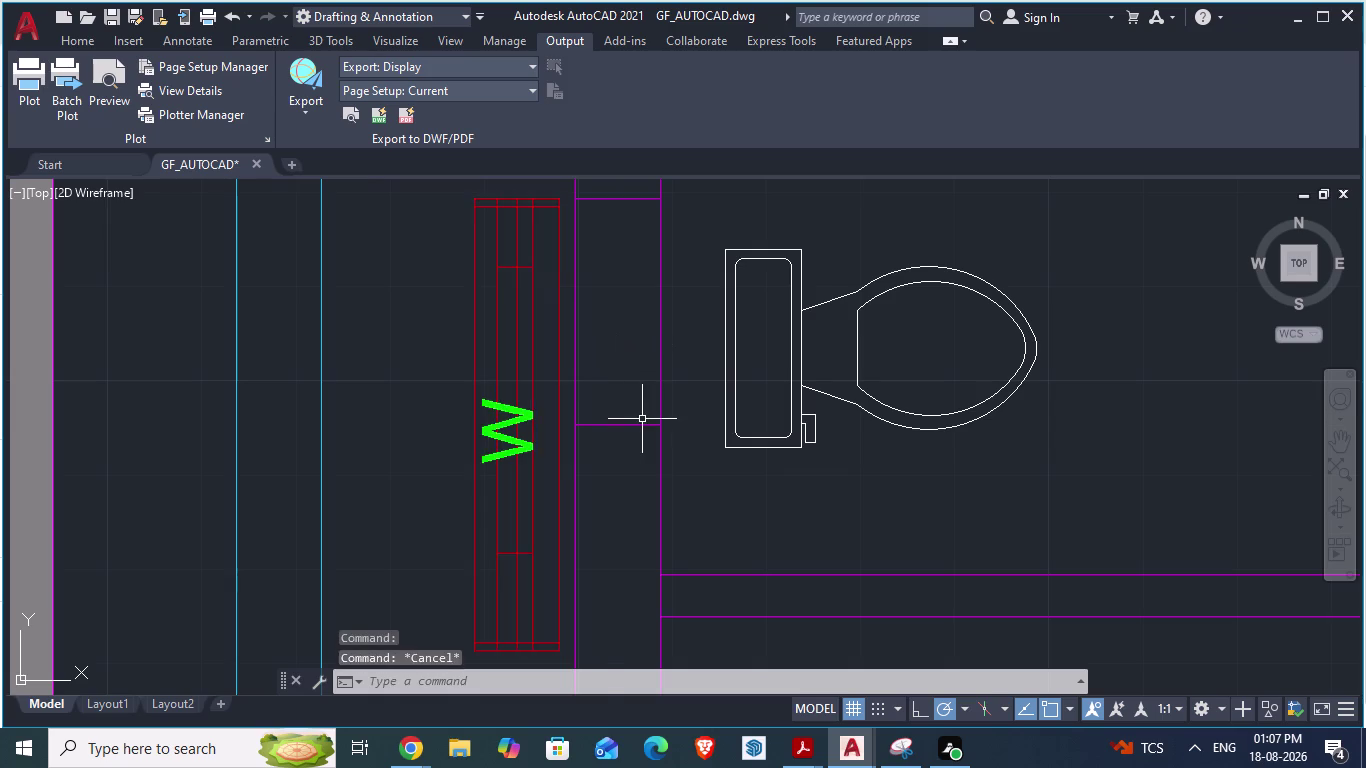
scroll(down, 3)
text(s)
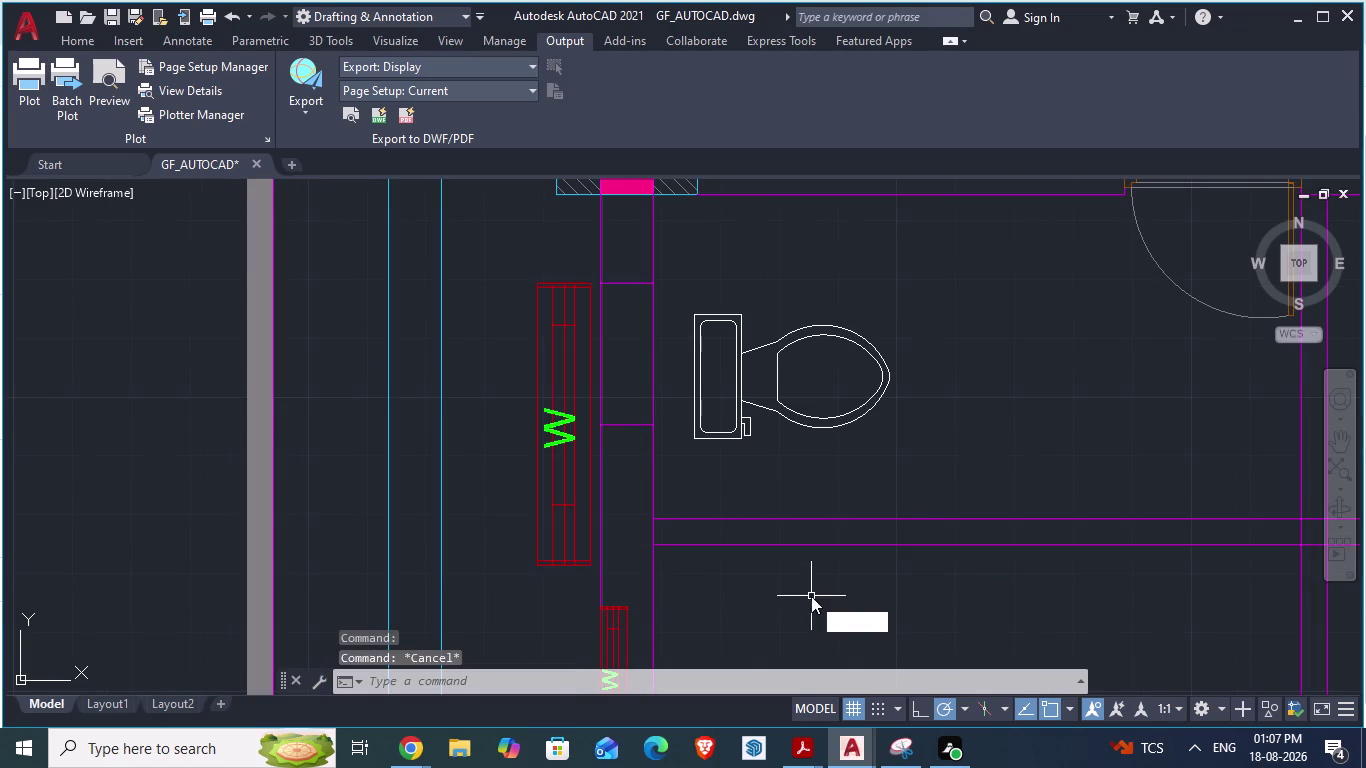
Start SCALE on the window block beside the WC with its base at the top corner.
text(cal)
key(Return)
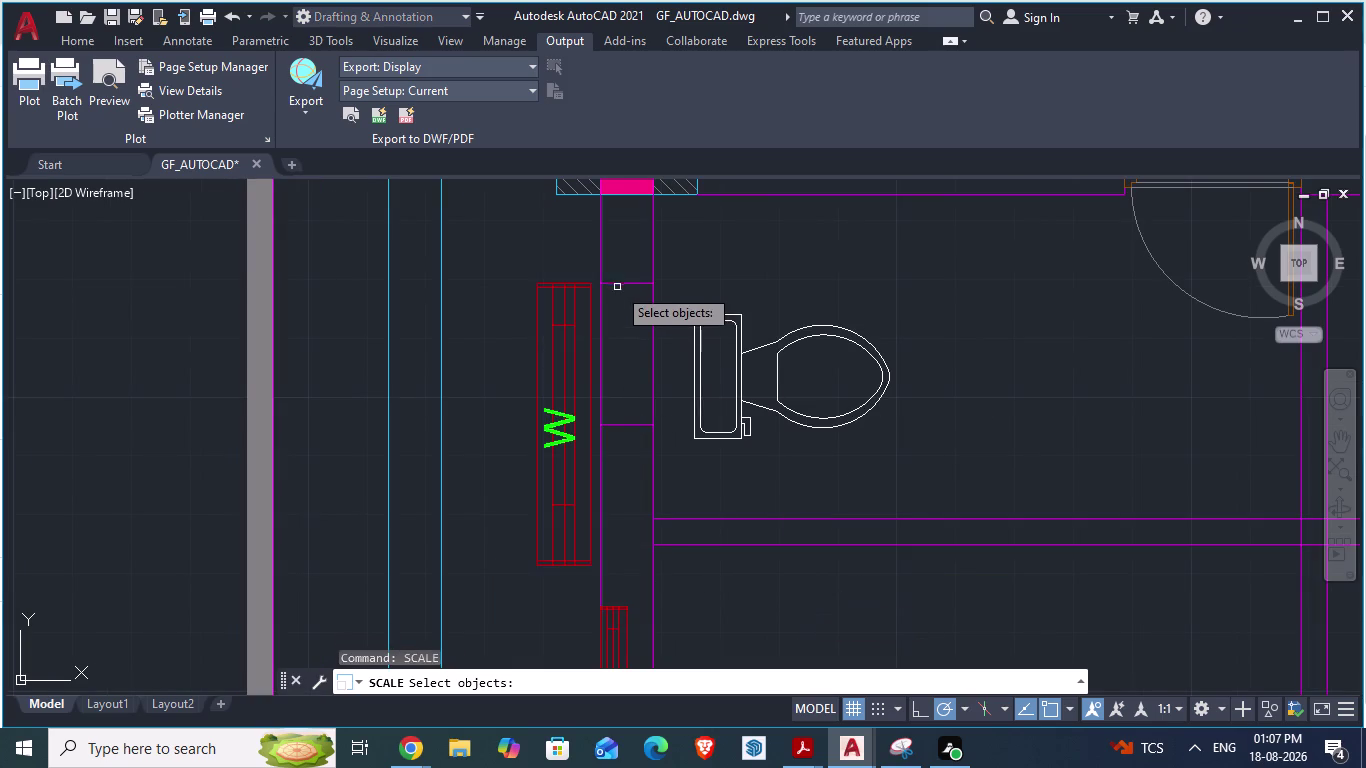
click(592, 283)
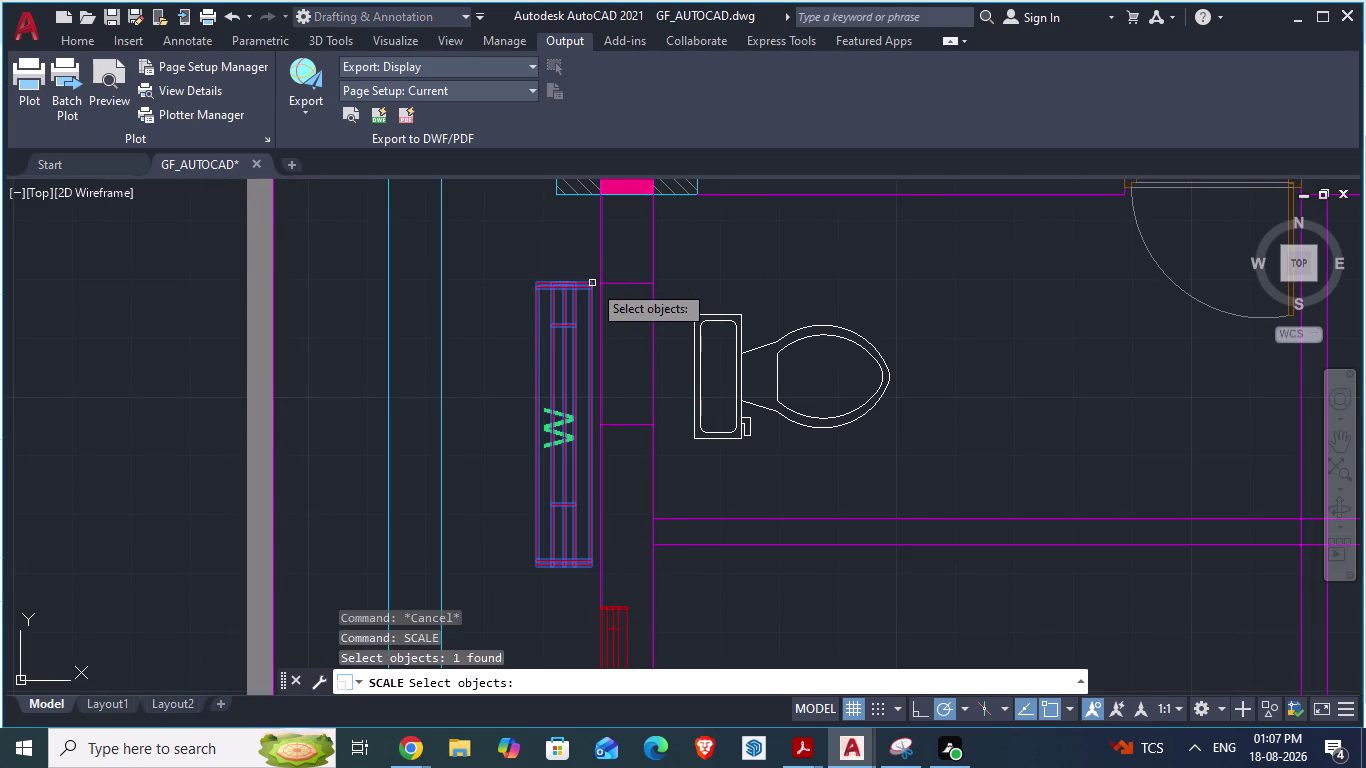
key(Return)
scroll(up, 3)
scroll(down, 3)
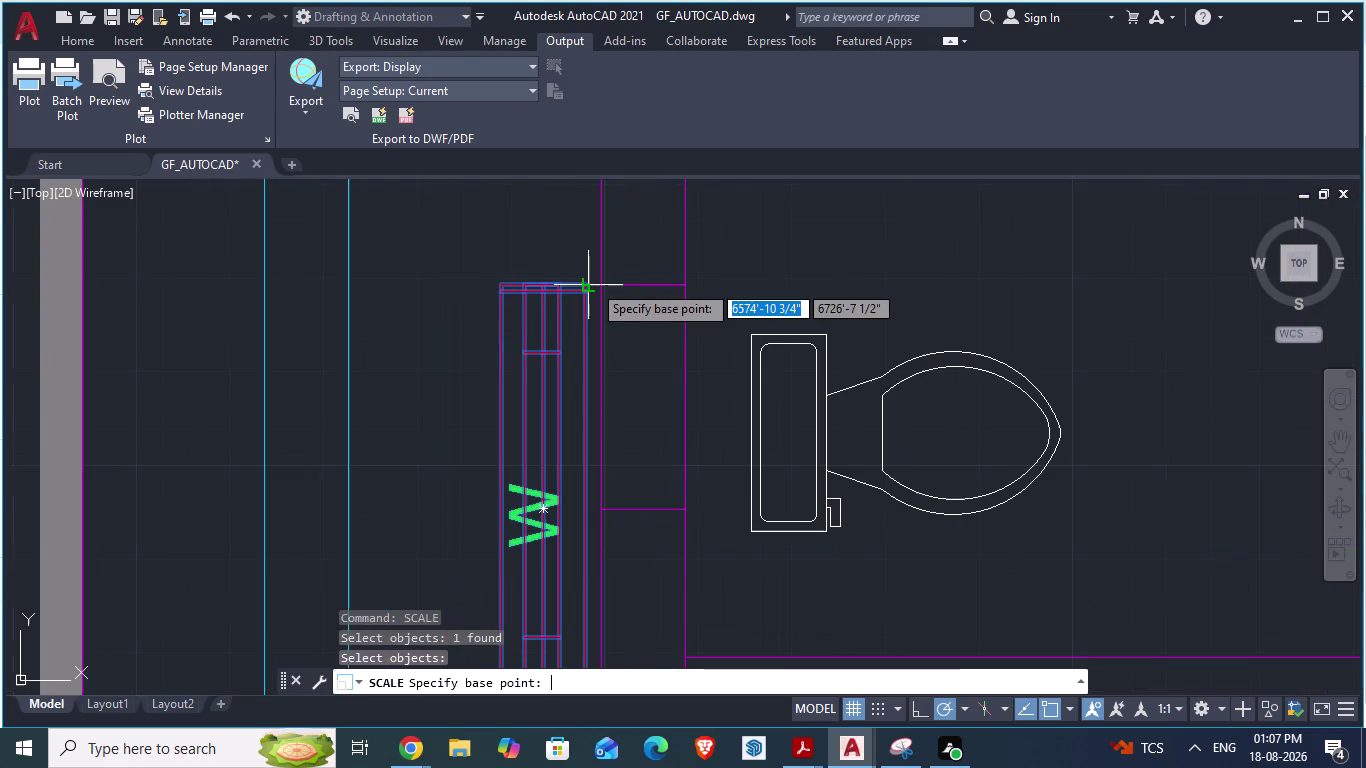
click(592, 283)
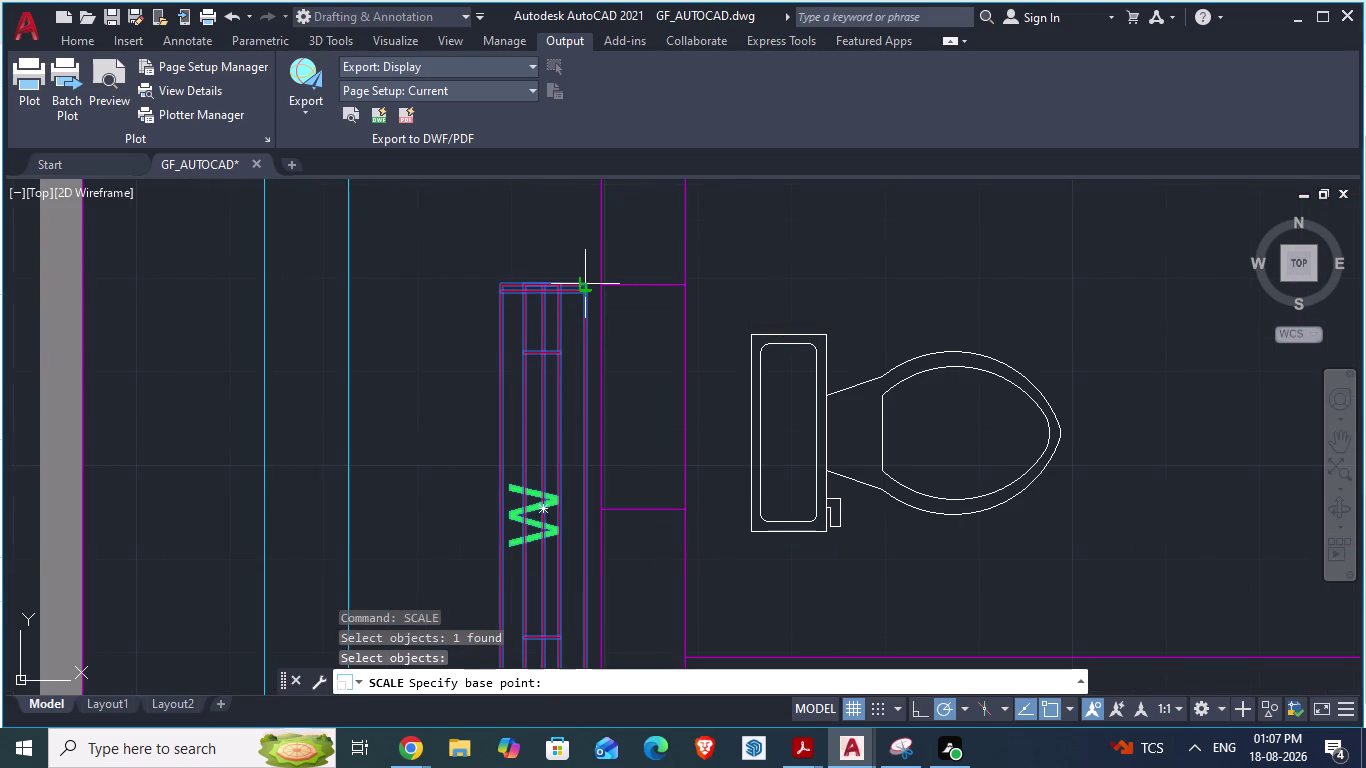
scroll(up, 3)
click(586, 290)
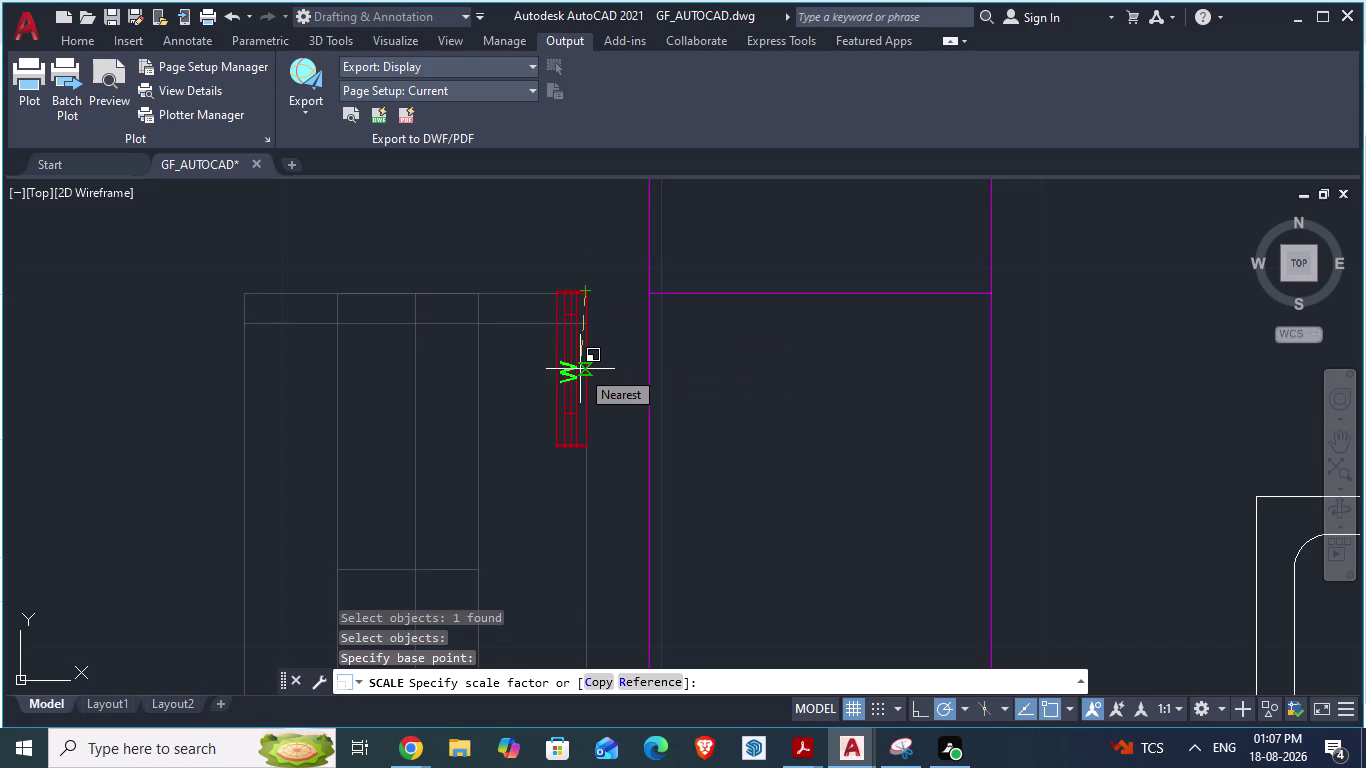
Scale by reference, picking two points along the wall and setting the new 2' length.
key(r)
key(Return)
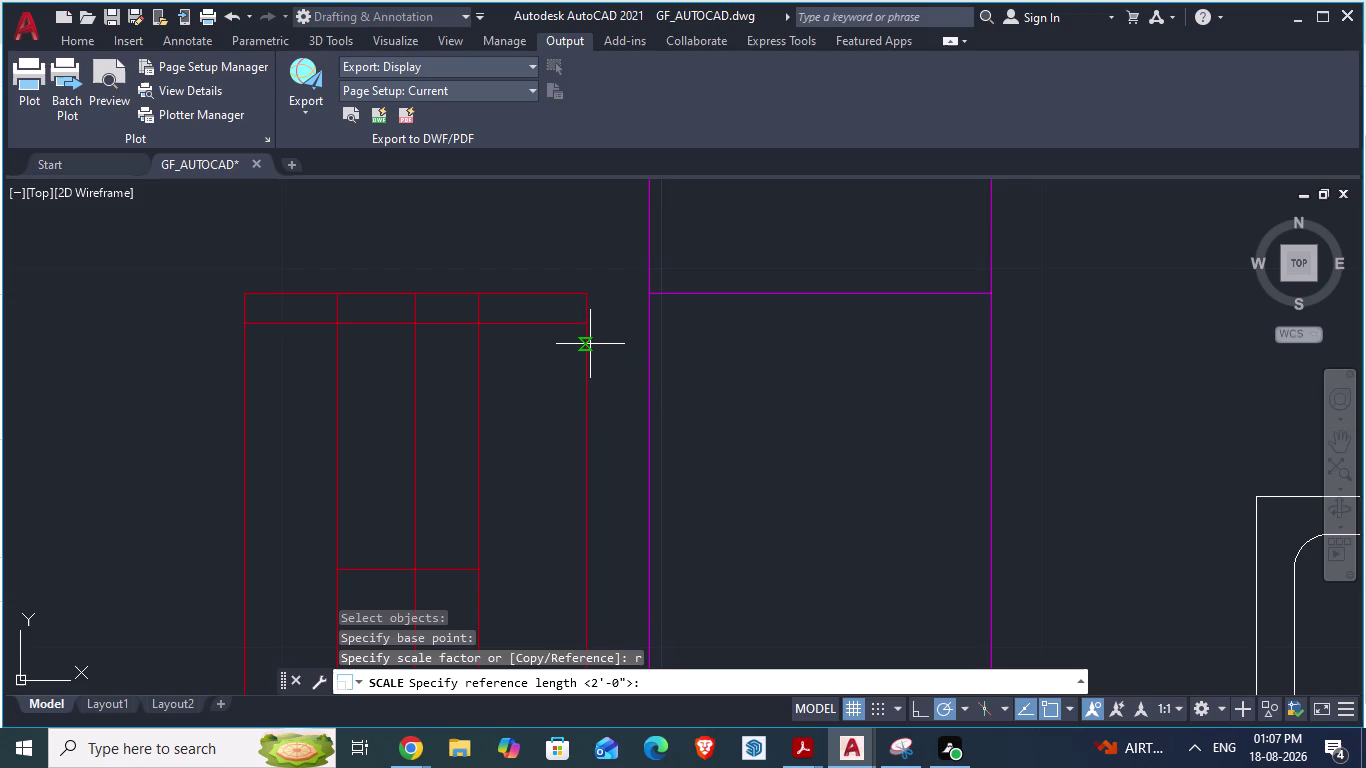
click(672, 296)
scroll(down, 3)
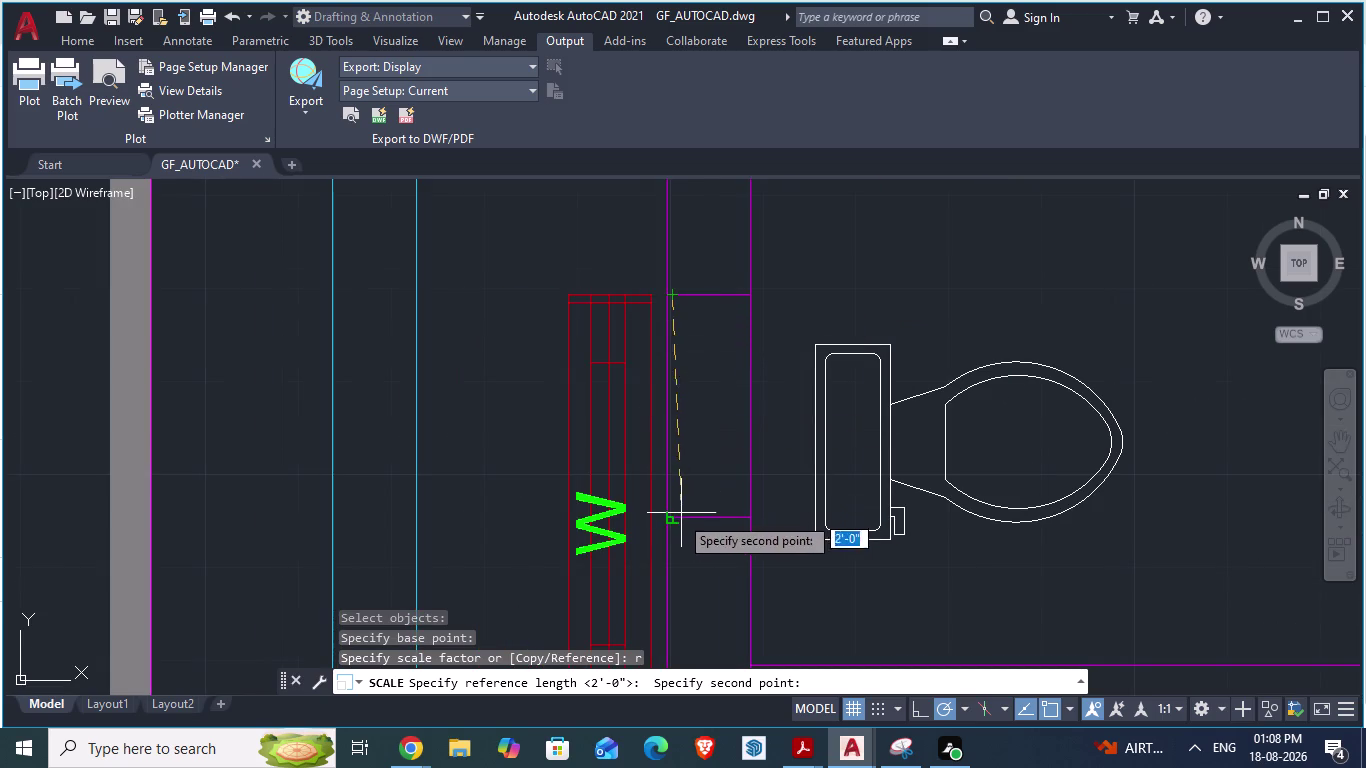
click(678, 518)
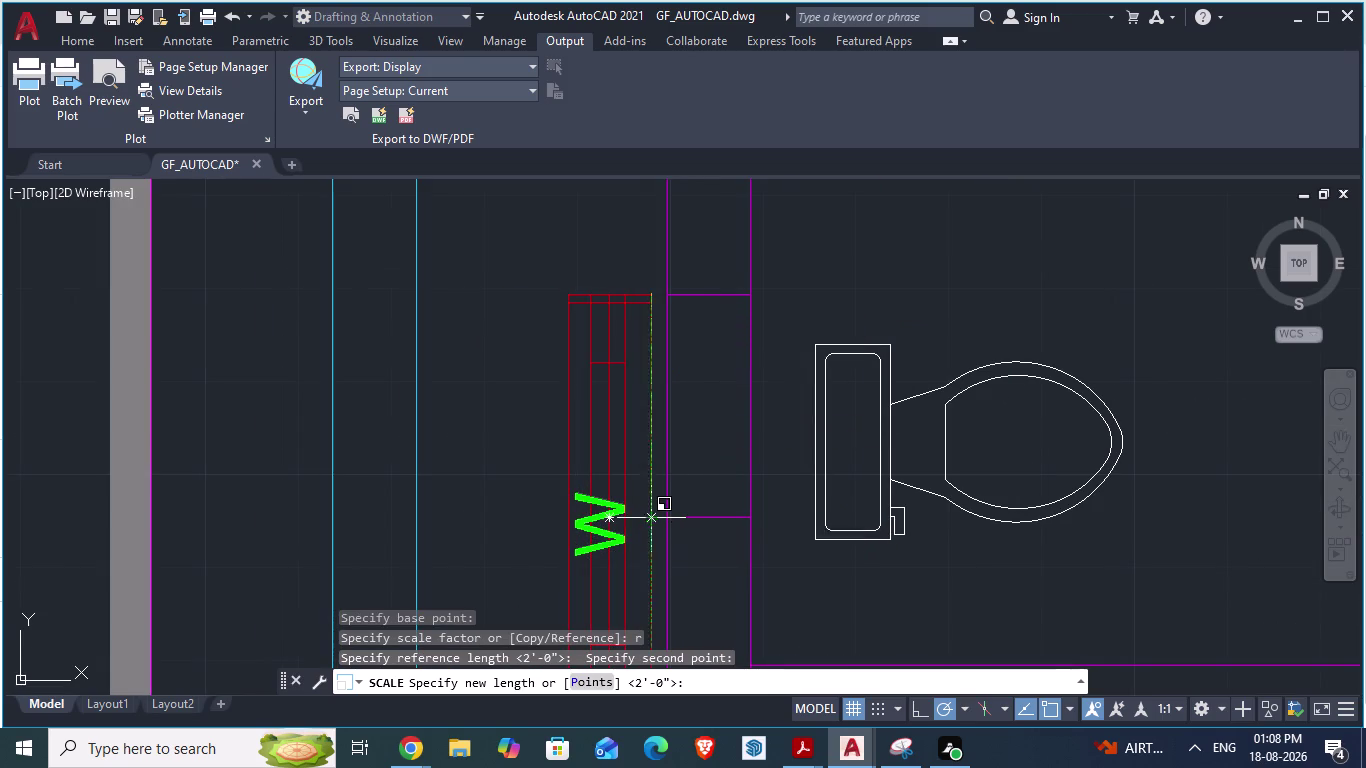
click(655, 516)
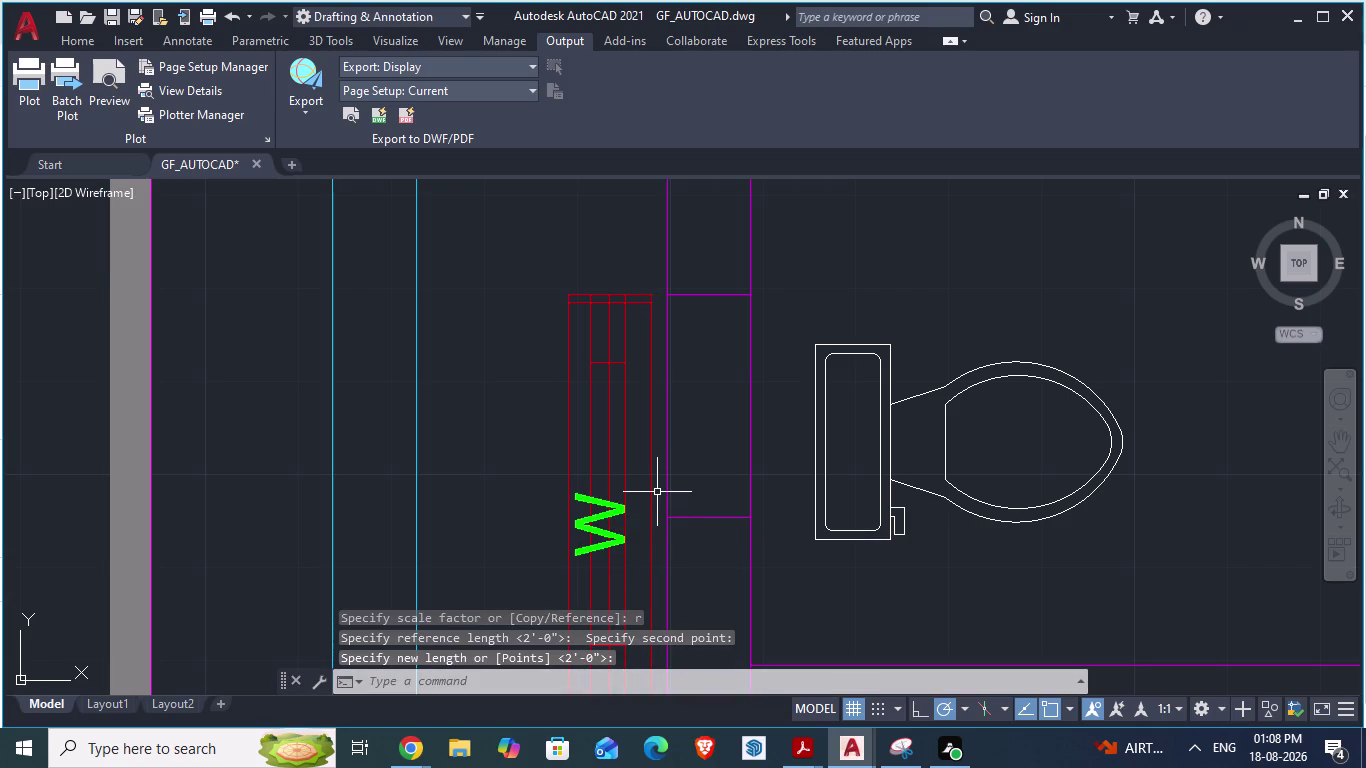
key(Return)
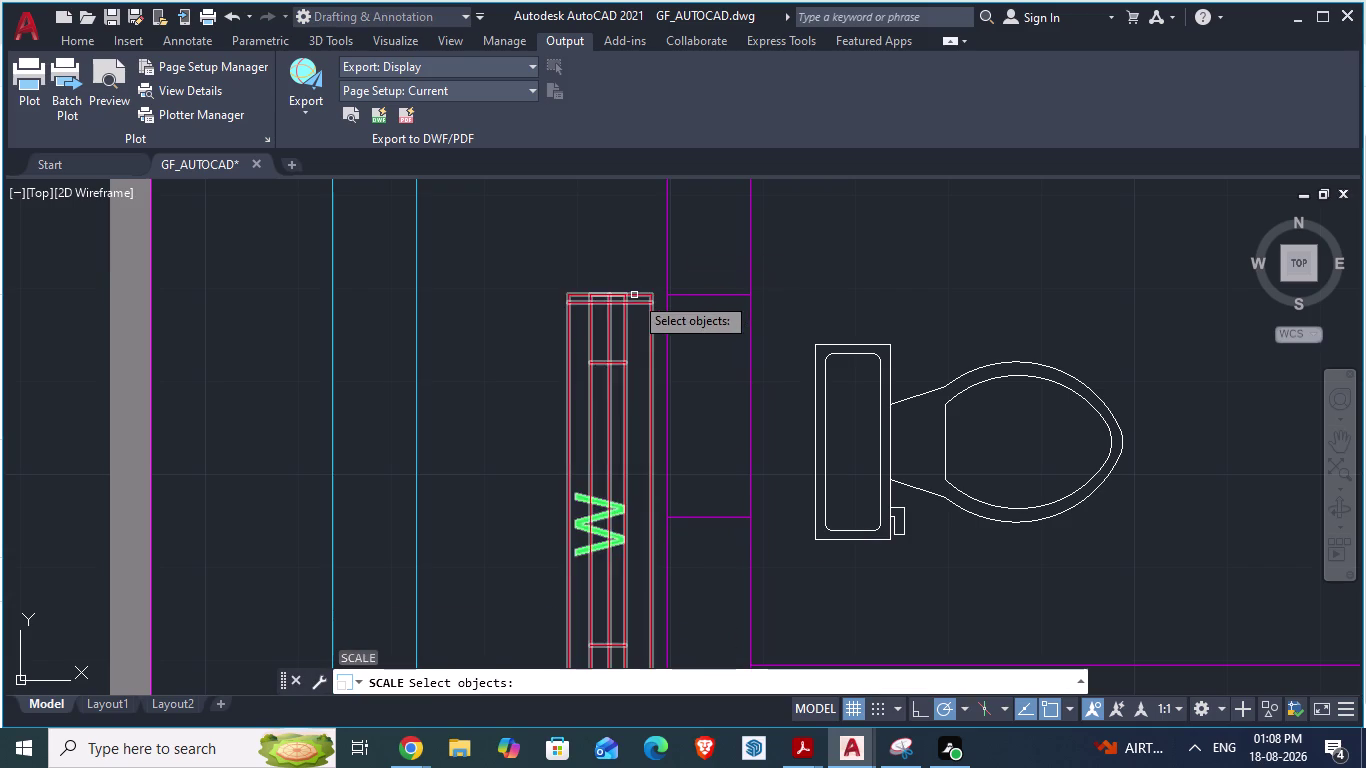
Select the window block and set a base point, then abandon that scaling attempt.
click(633, 295)
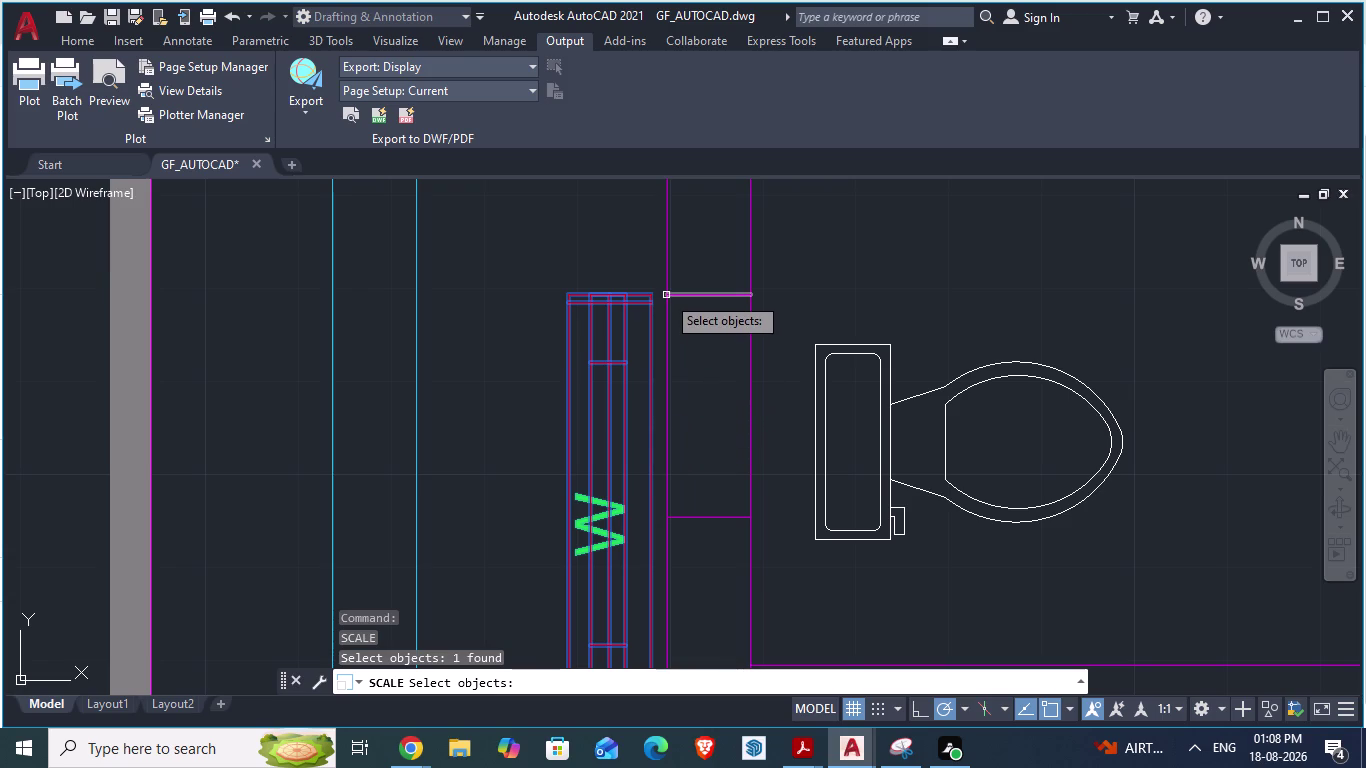
key(Return)
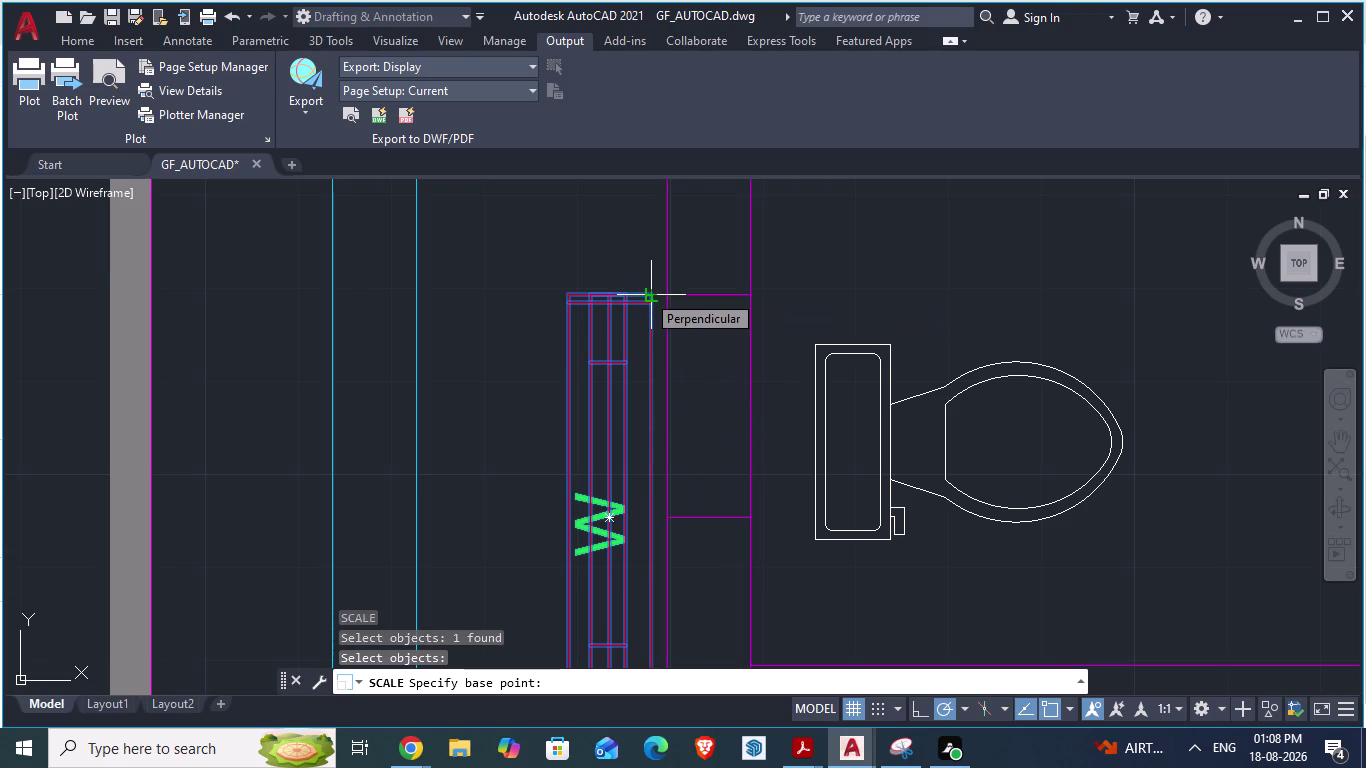
click(651, 296)
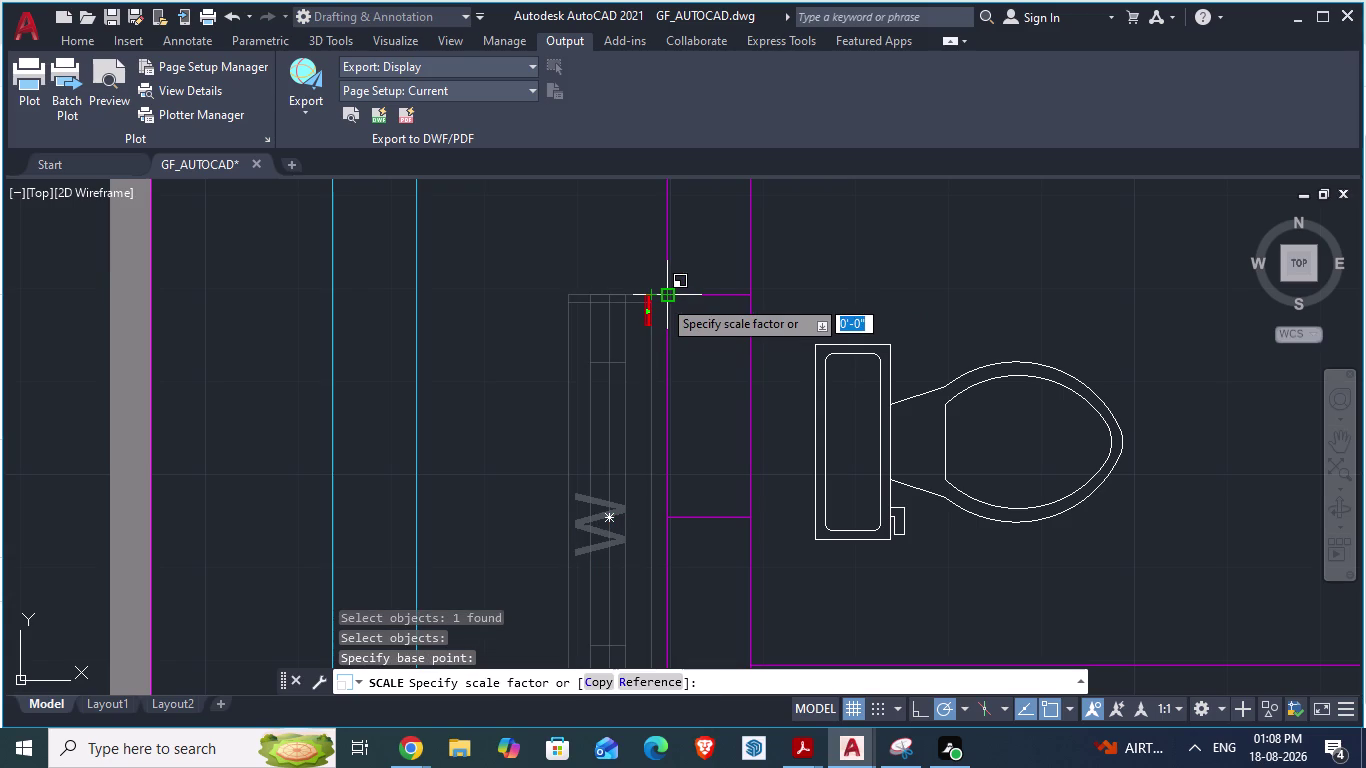
key(Return)
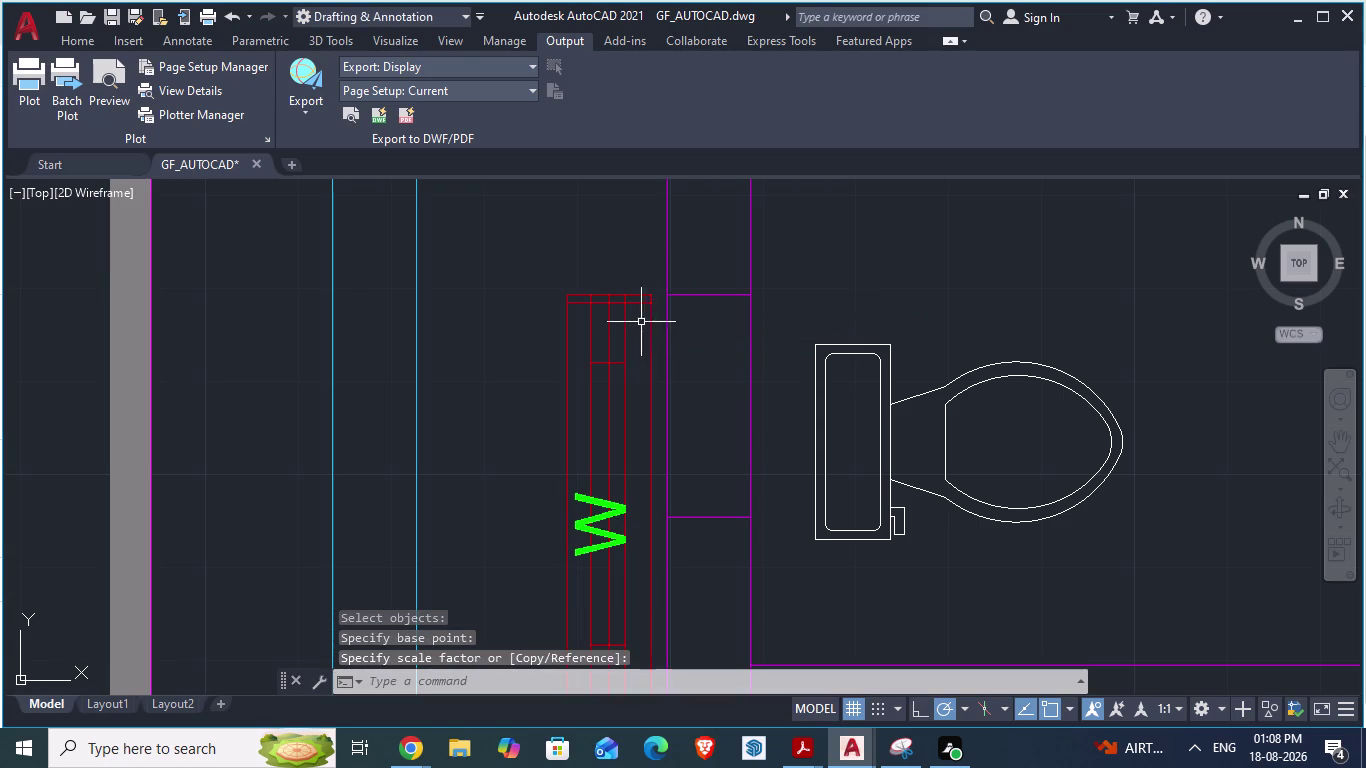
Rescale the window block from its top corner by reference, accepting 2'-0" as the new length.
click(648, 293)
key(Return)
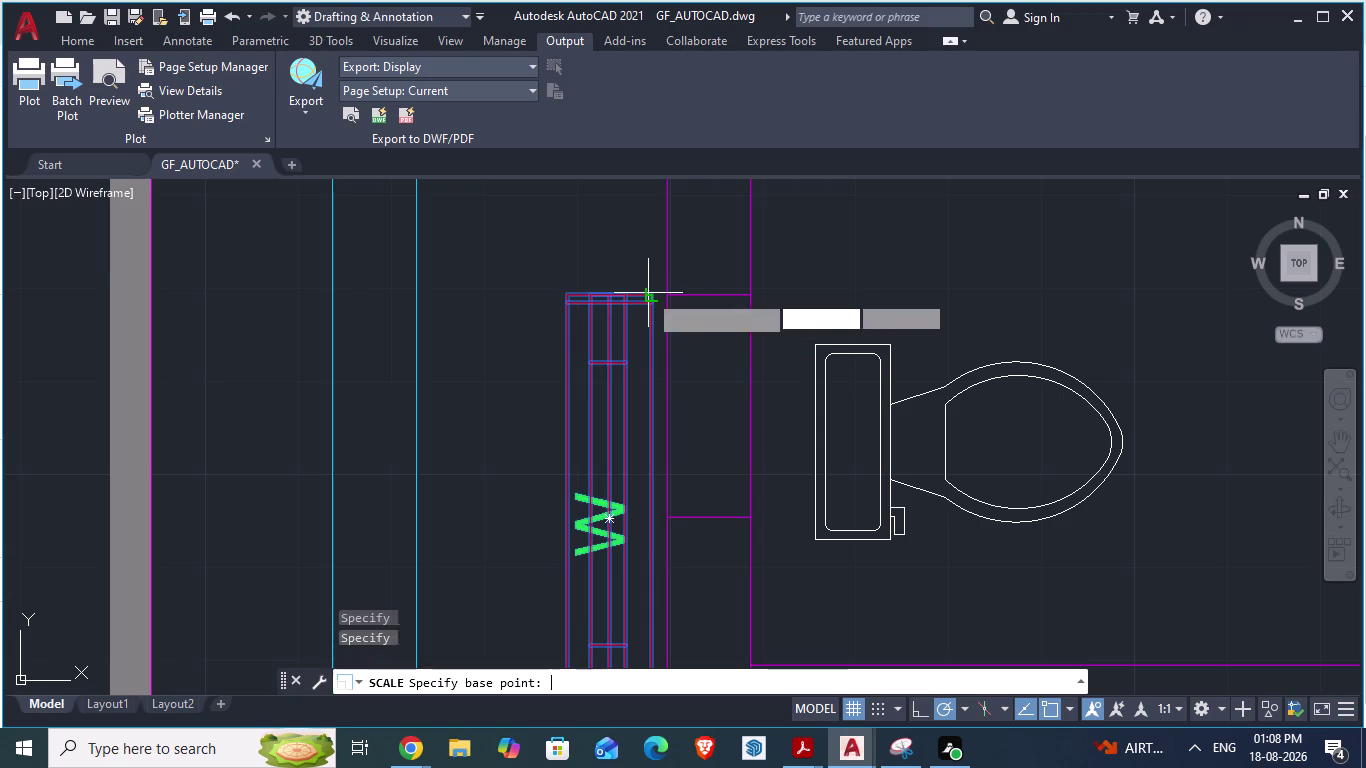
scroll(up, 3)
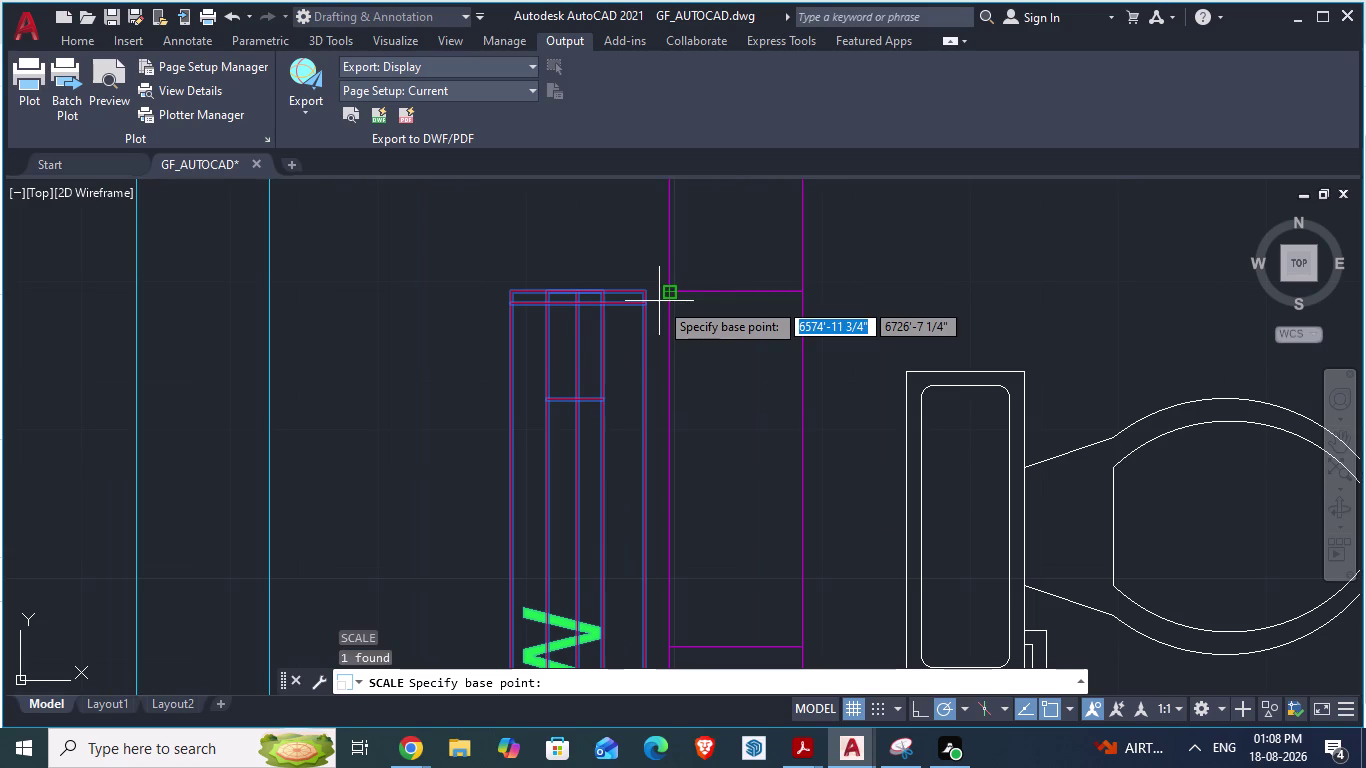
click(649, 292)
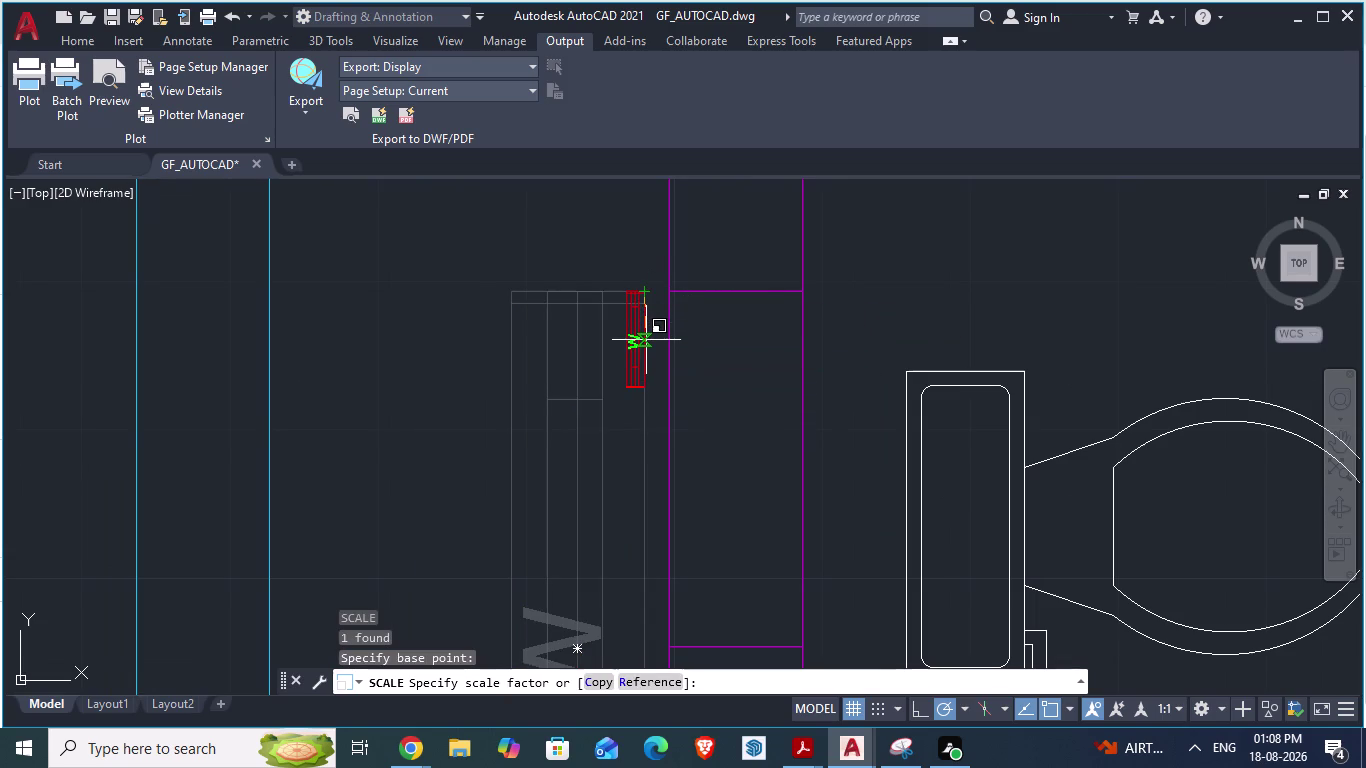
key(r)
key(Return)
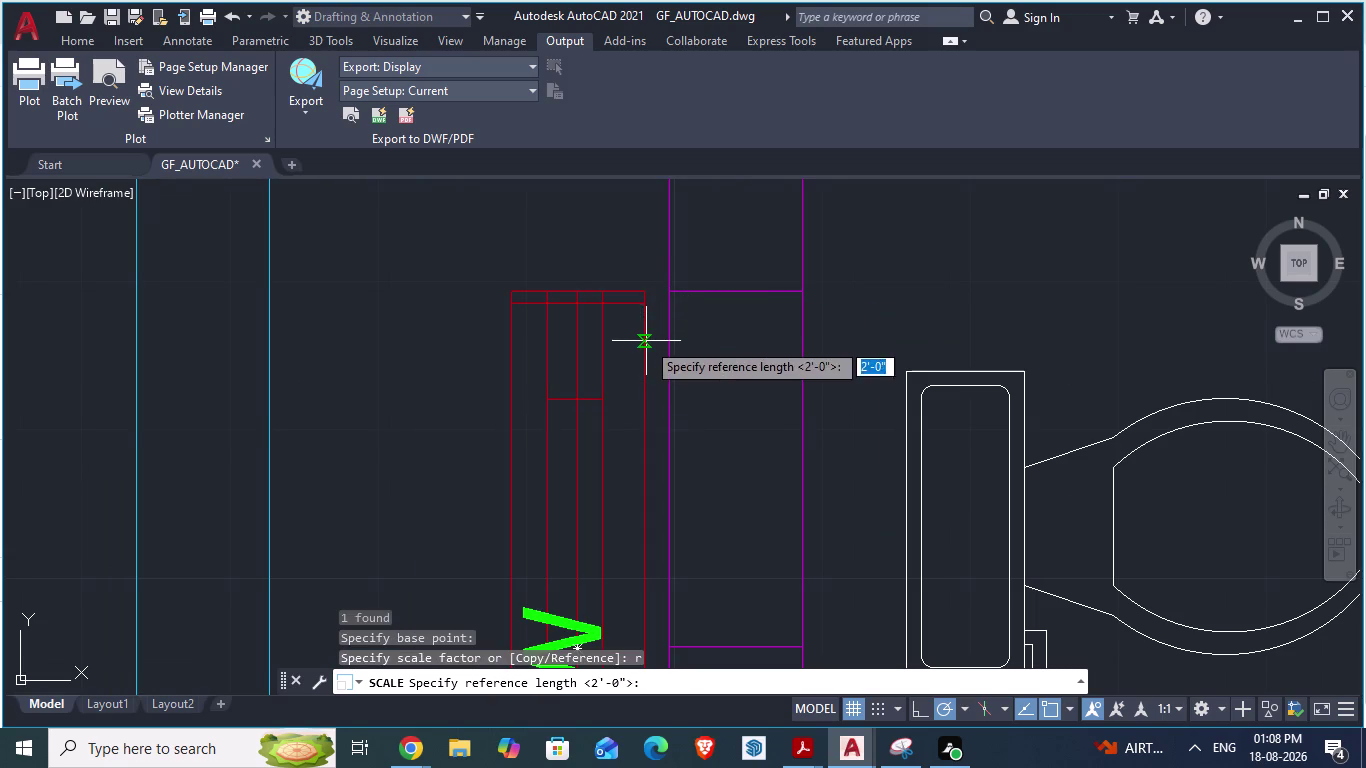
click(674, 295)
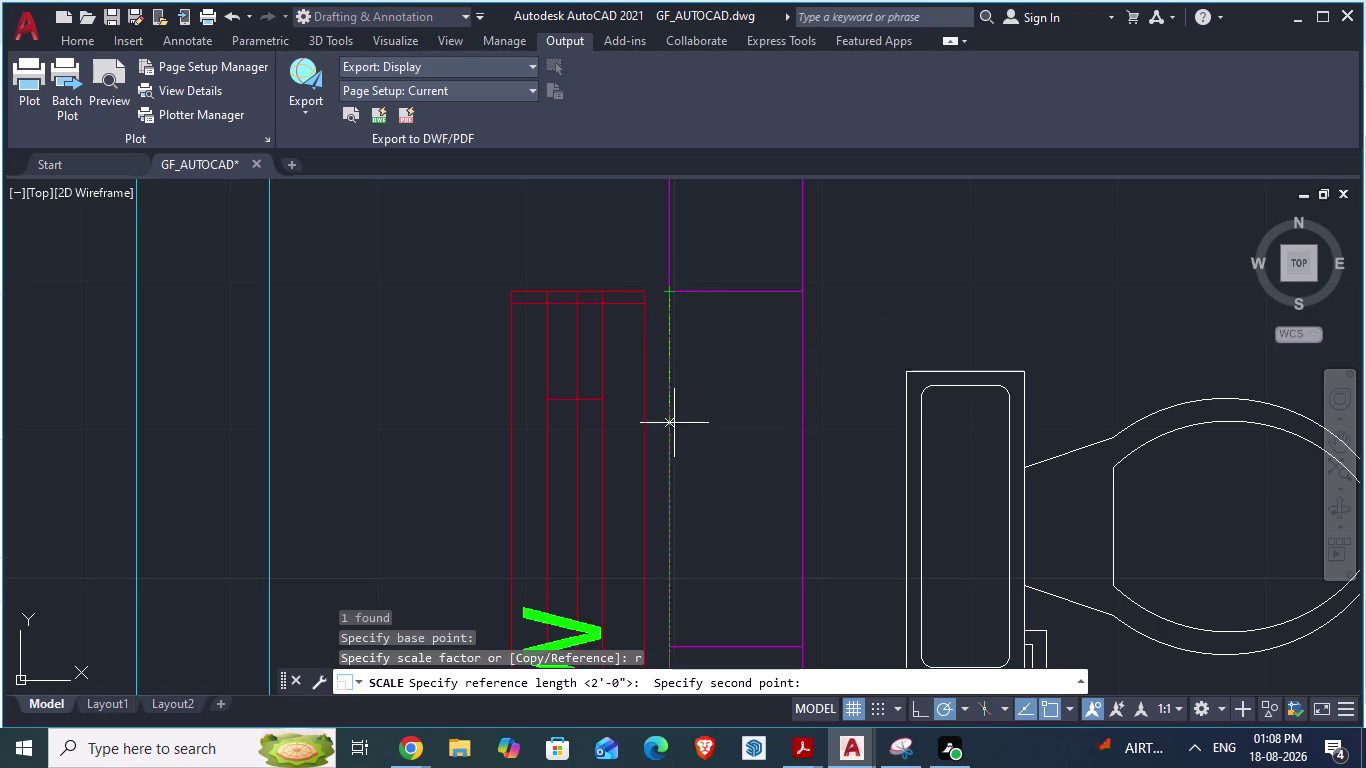
click(668, 643)
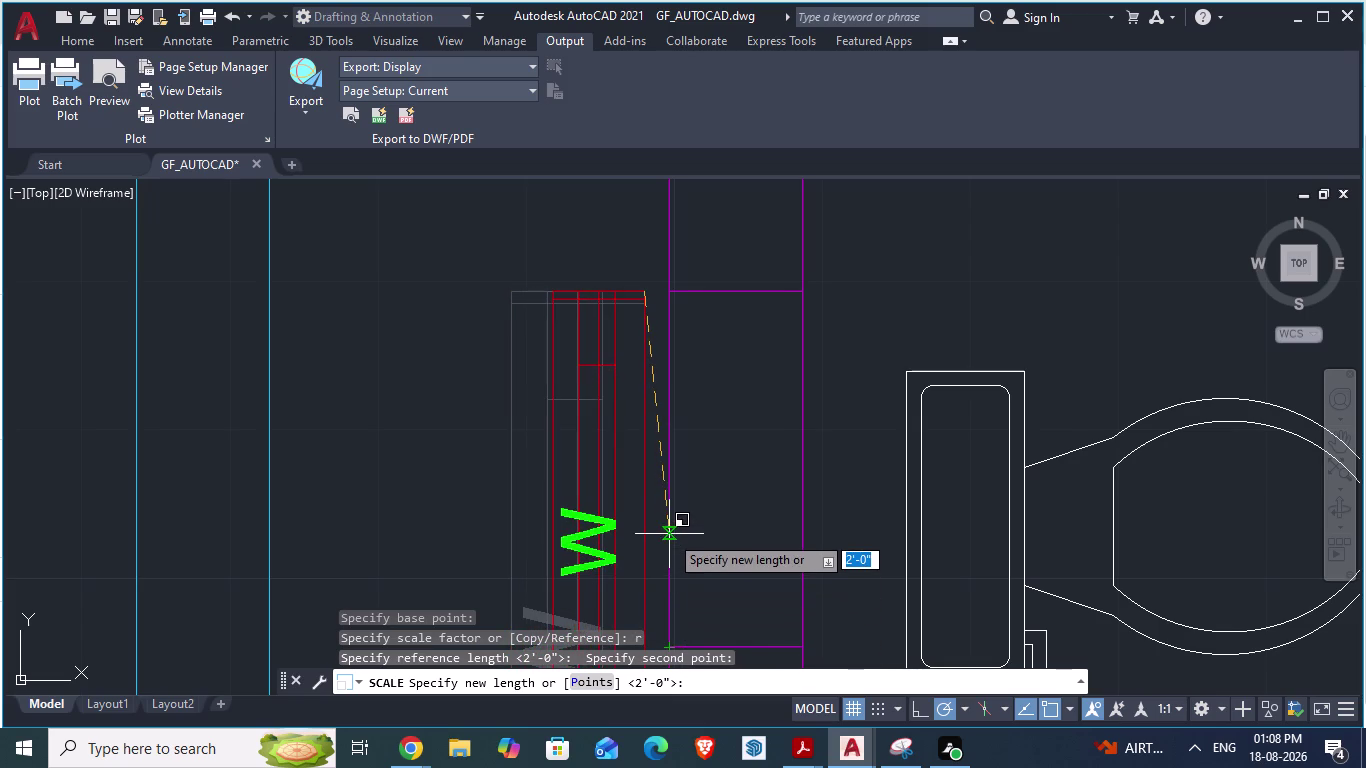
key(Return)
scroll(down, 3)
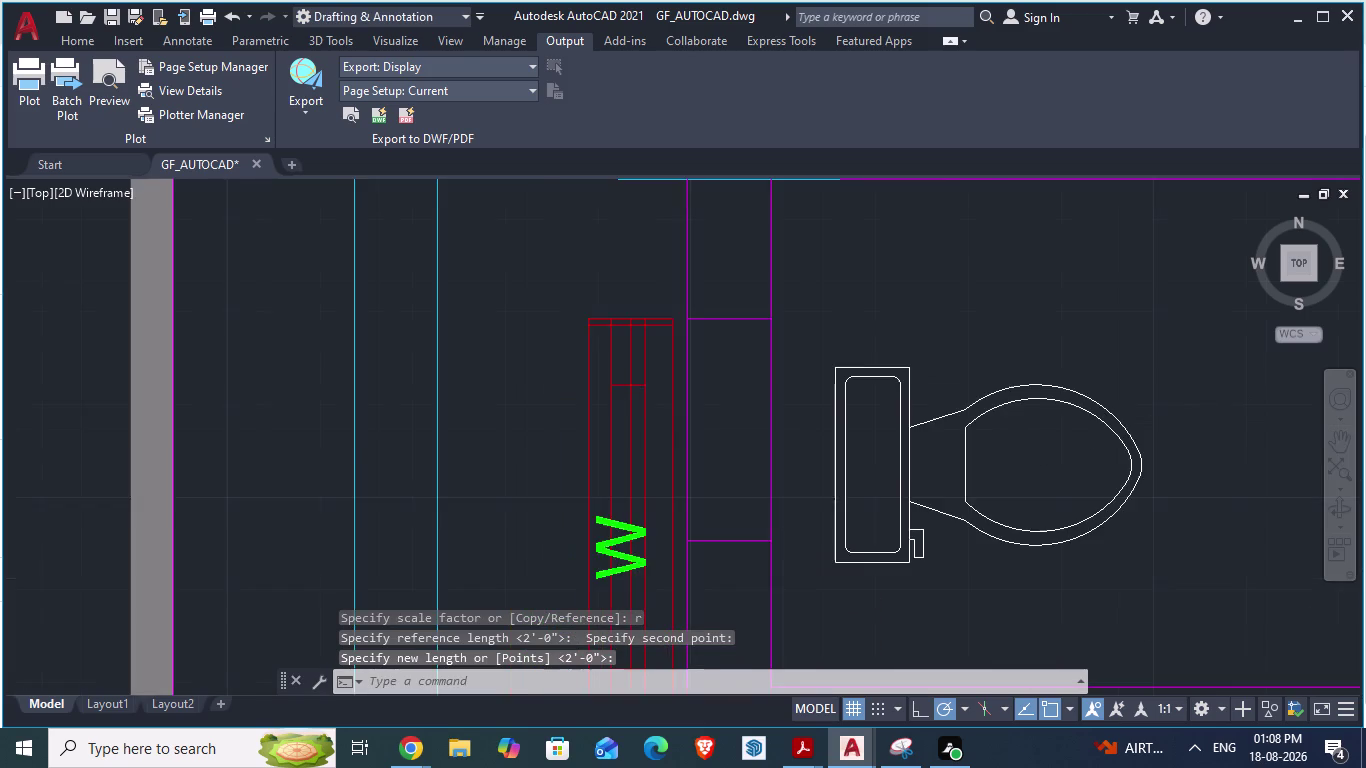